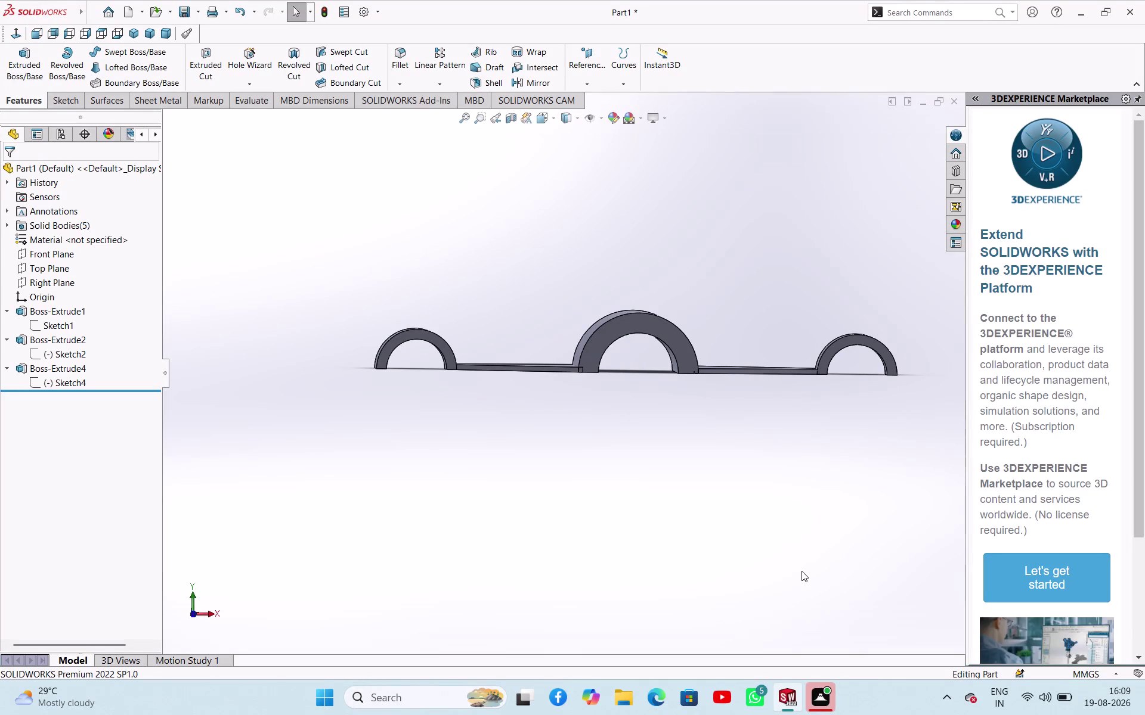
Zoom and orbit around the rod to inspect the web edge and its joint with the centre boss.
click(827, 703)
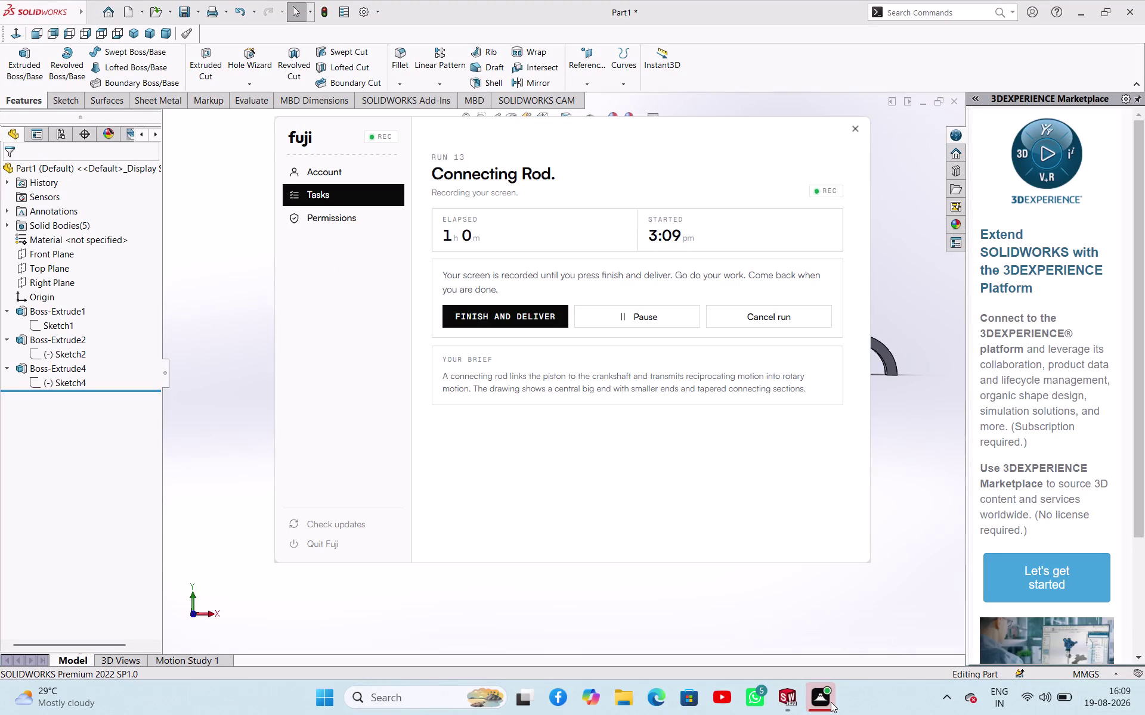
click(894, 513)
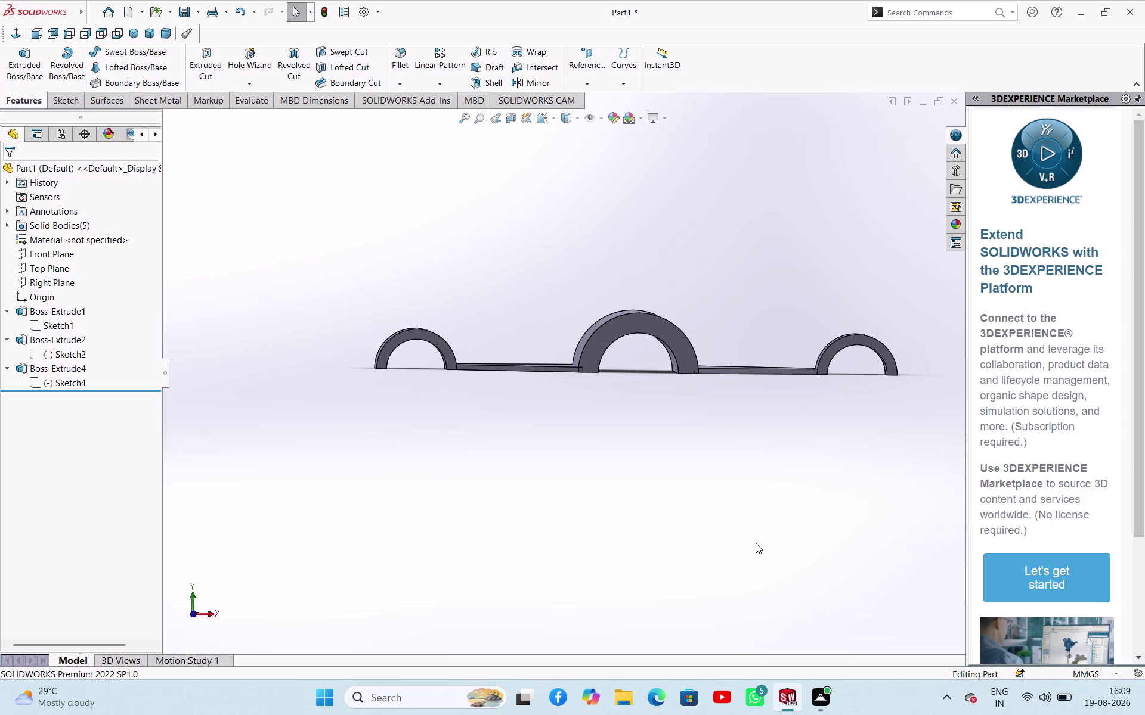
middle_drag(663, 498, 710, 564)
scroll(down, 3)
scroll(down, 3)
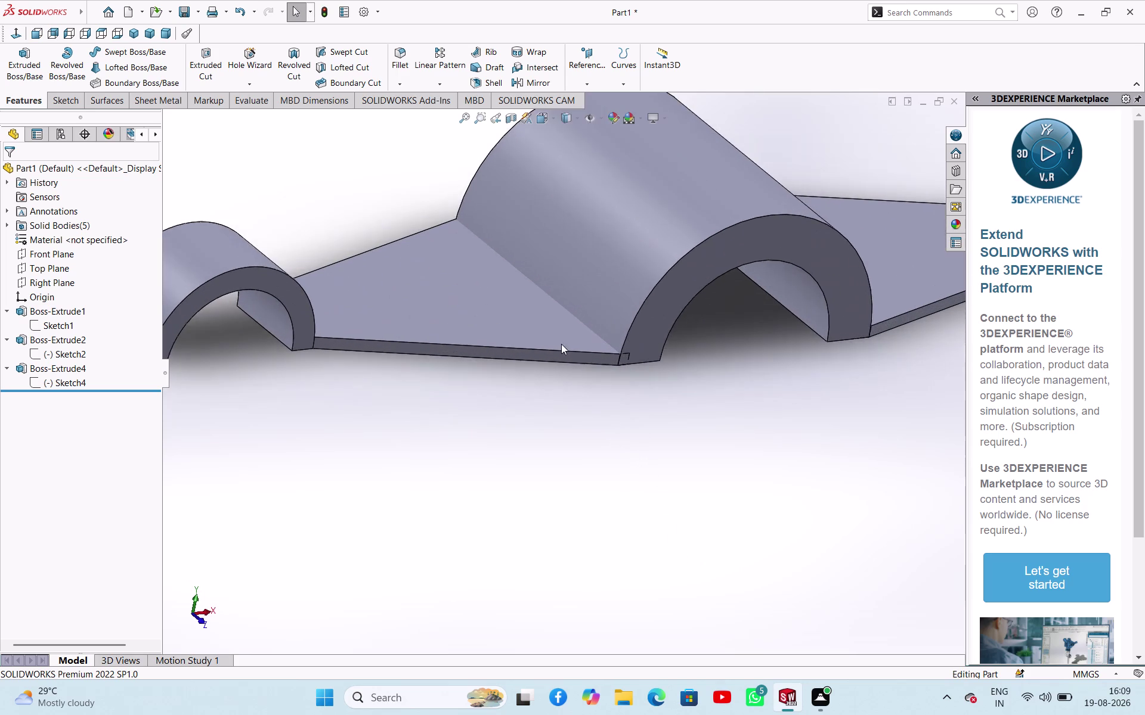
scroll(down, 3)
middle_drag(576, 357, 513, 379)
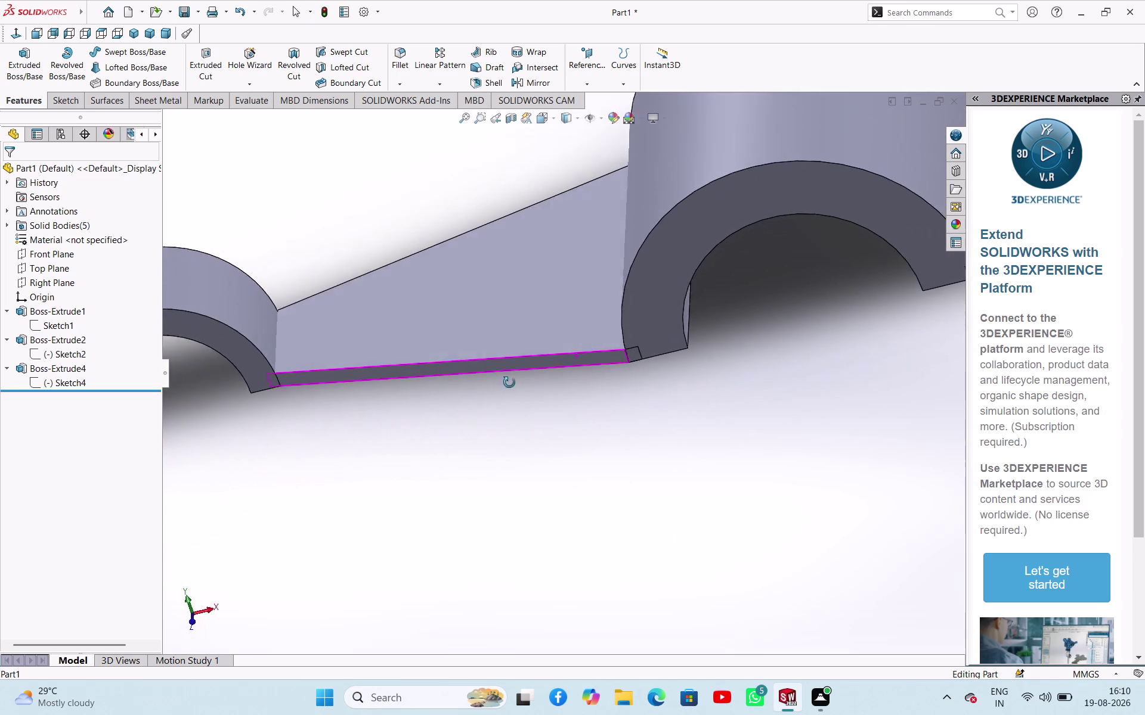
middle_drag(513, 379, 526, 406)
drag(536, 400, 540, 406)
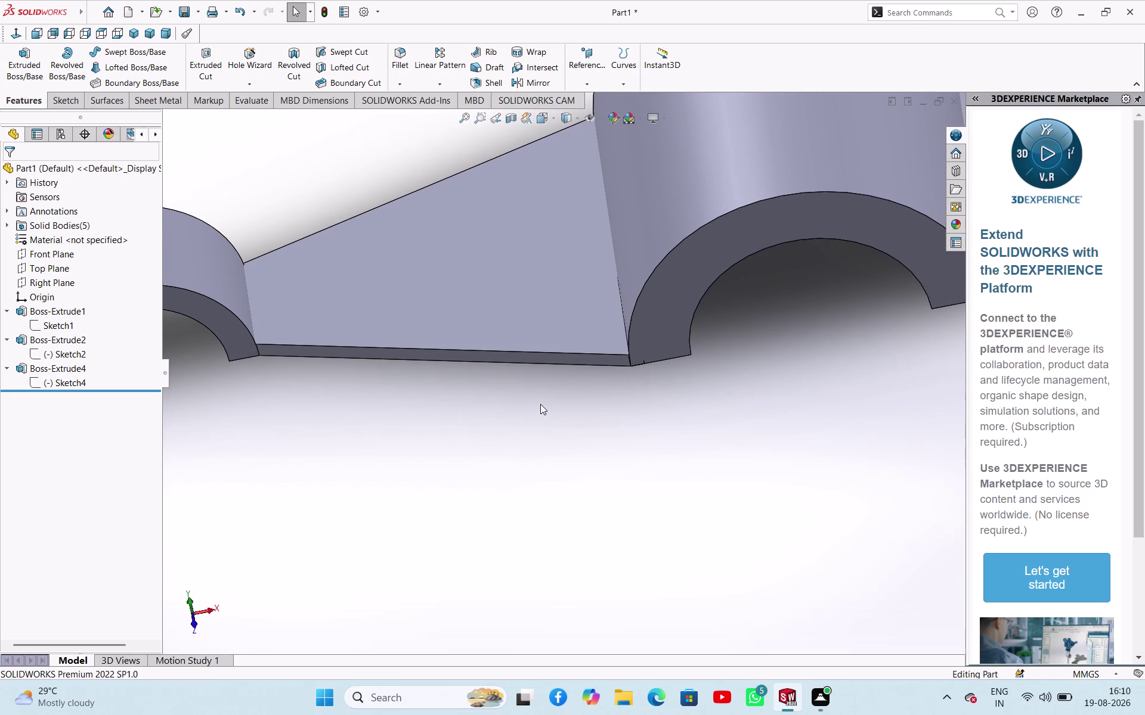
scroll(down, 3)
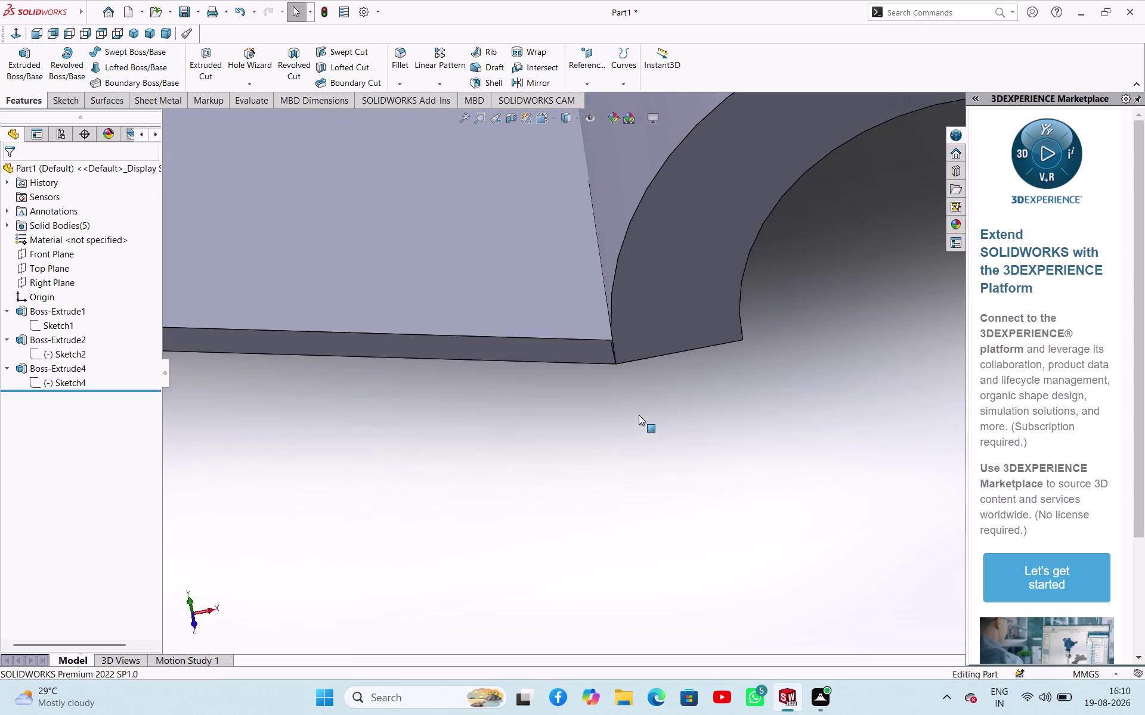
scroll(down, 3)
middle_drag(635, 428, 678, 463)
scroll(down, 3)
scroll(down, 3)
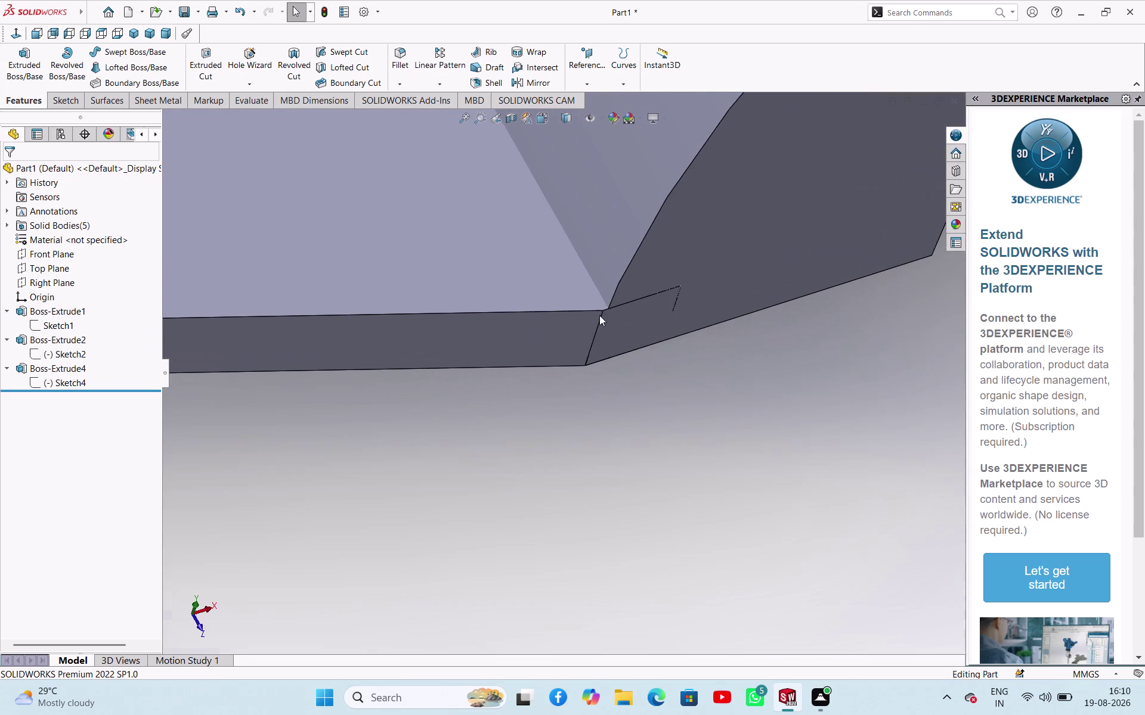
scroll(down, 3)
scroll(up, 3)
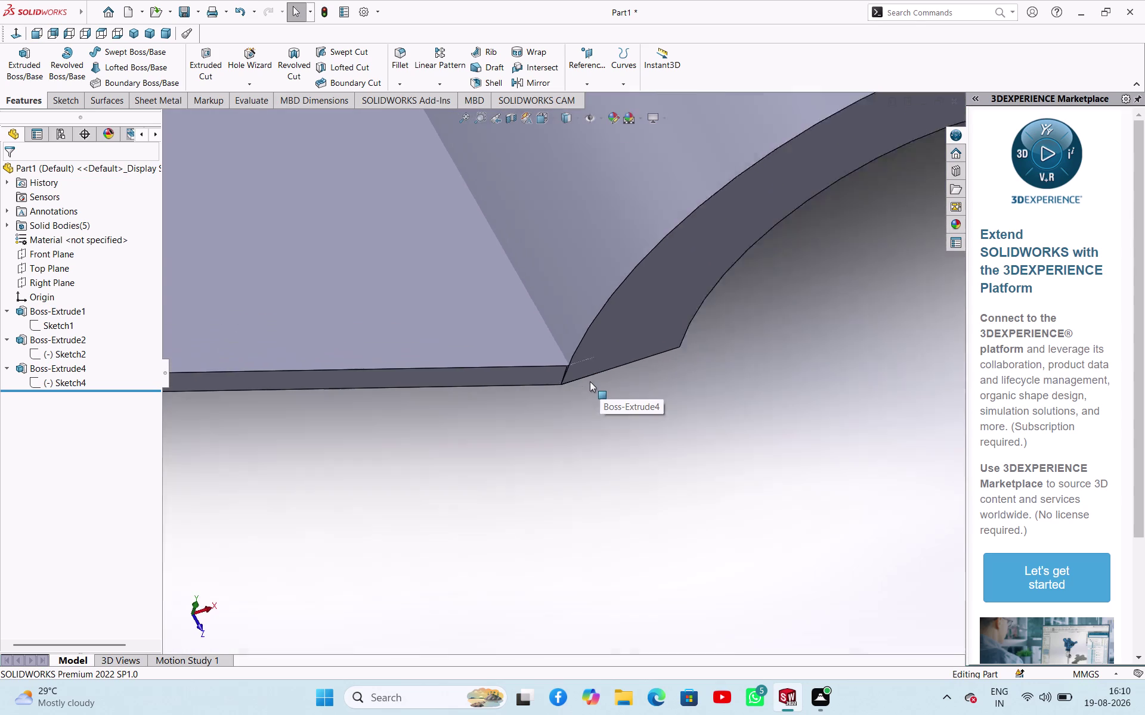
scroll(up, 3)
middle_drag(597, 408, 537, 377)
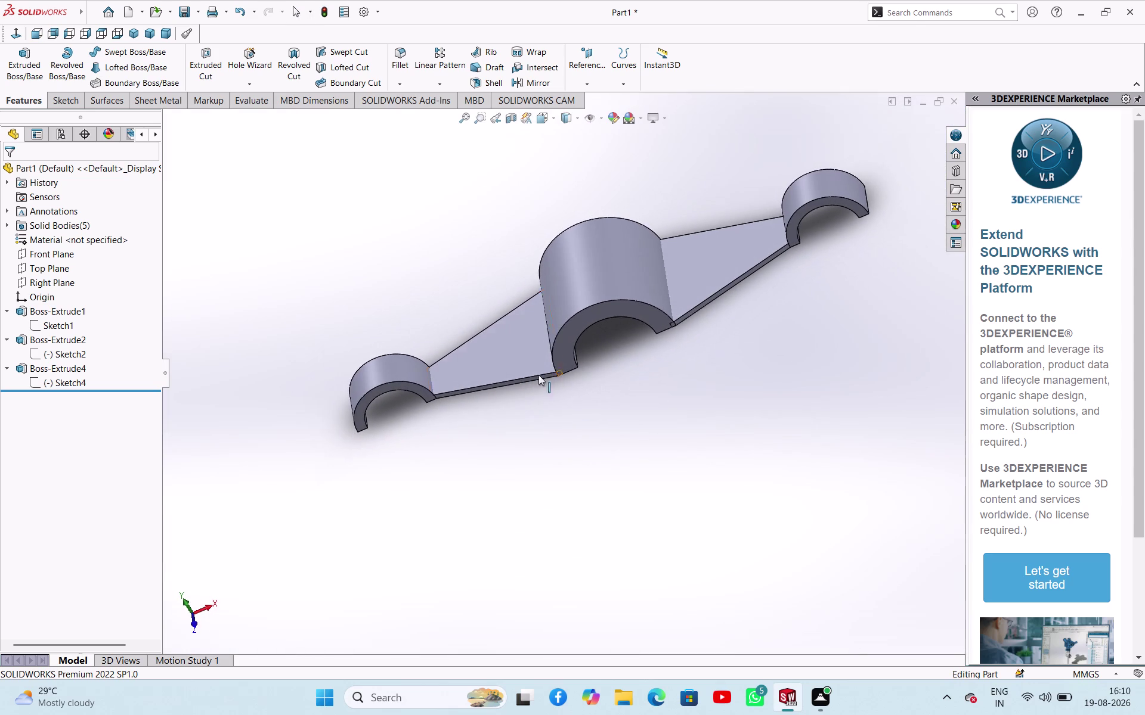
click(56, 252)
middle_drag(171, 352, 279, 397)
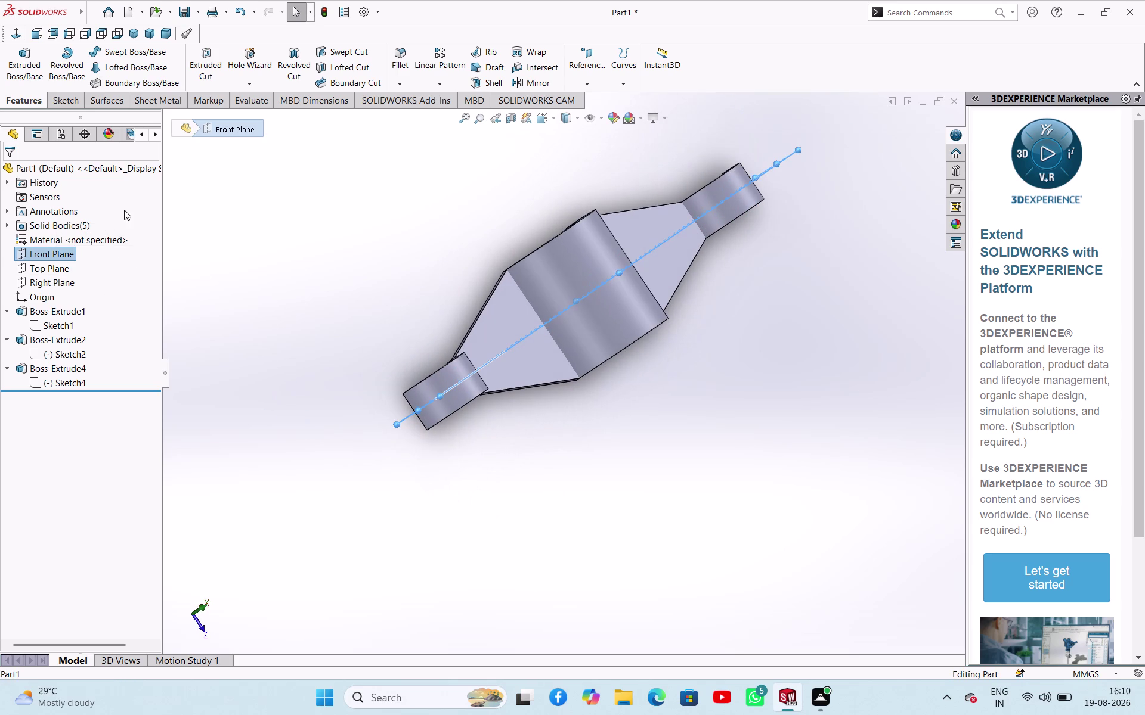
Start a new sketch on the Front Plane.
click(209, 265)
click(58, 260)
click(67, 245)
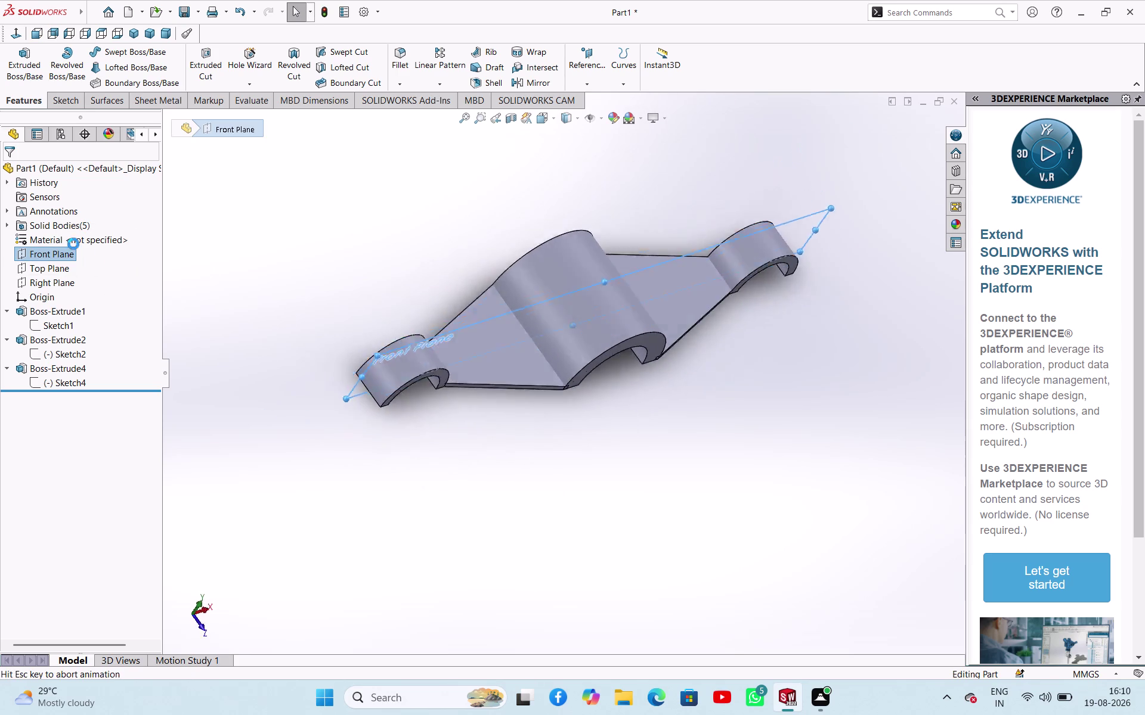
click(412, 475)
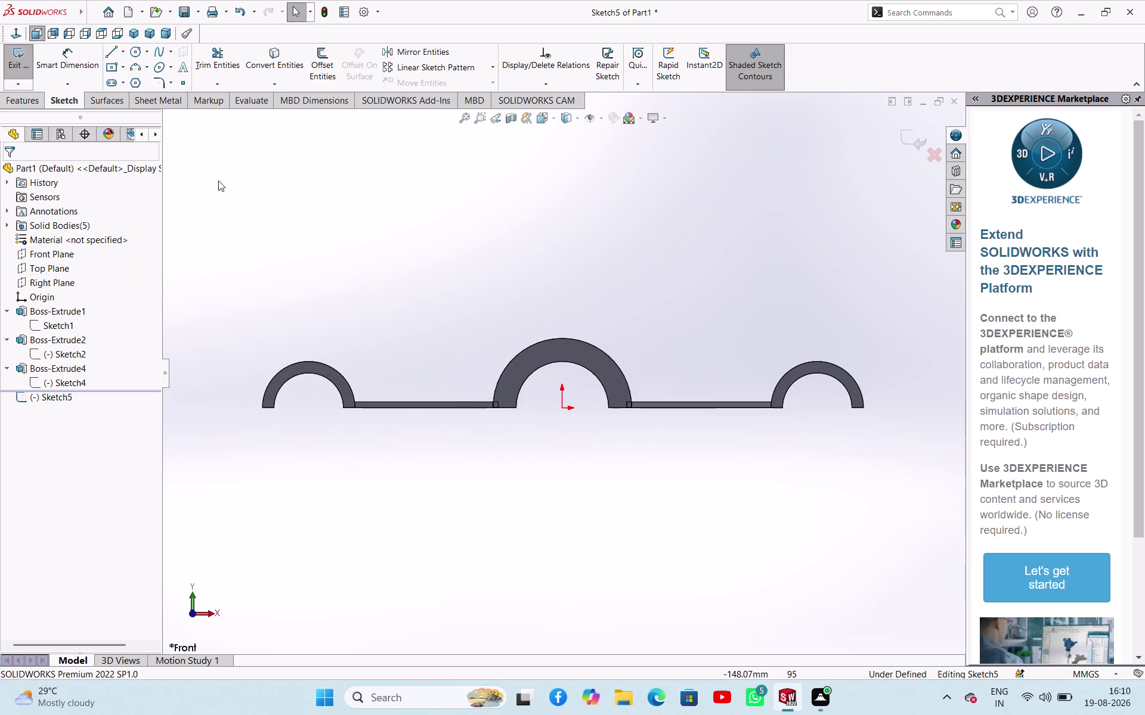
Draw a sloped line from the left boss arc top to the centre boss arc top.
click(109, 56)
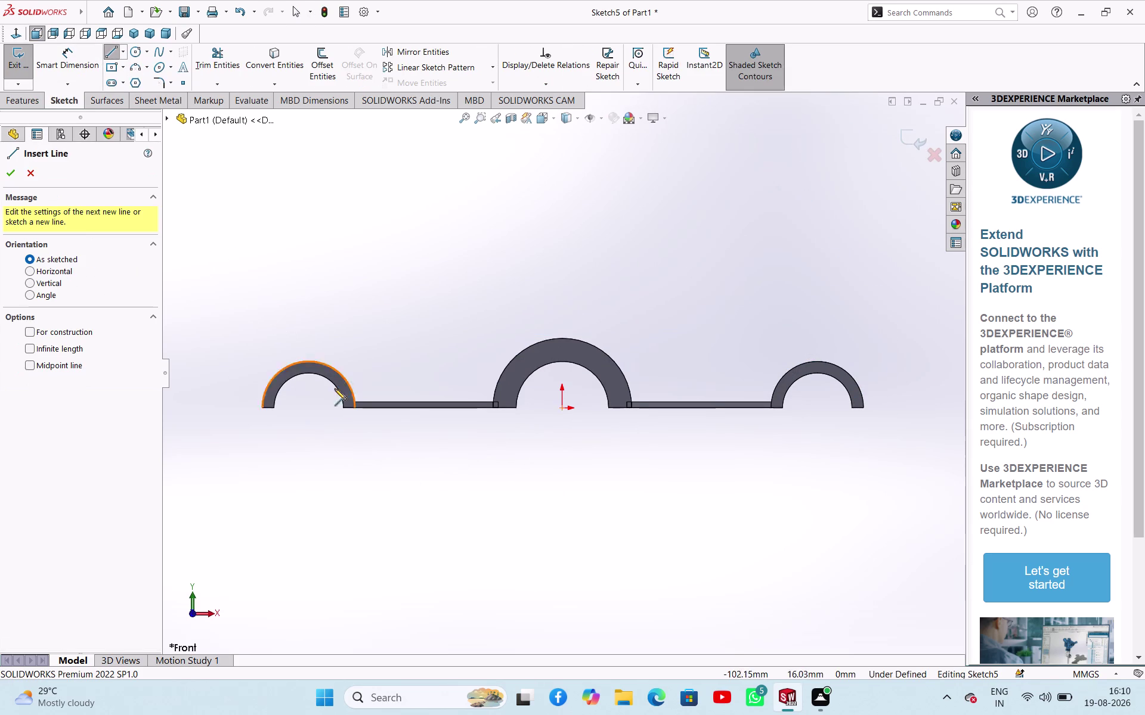
click(310, 363)
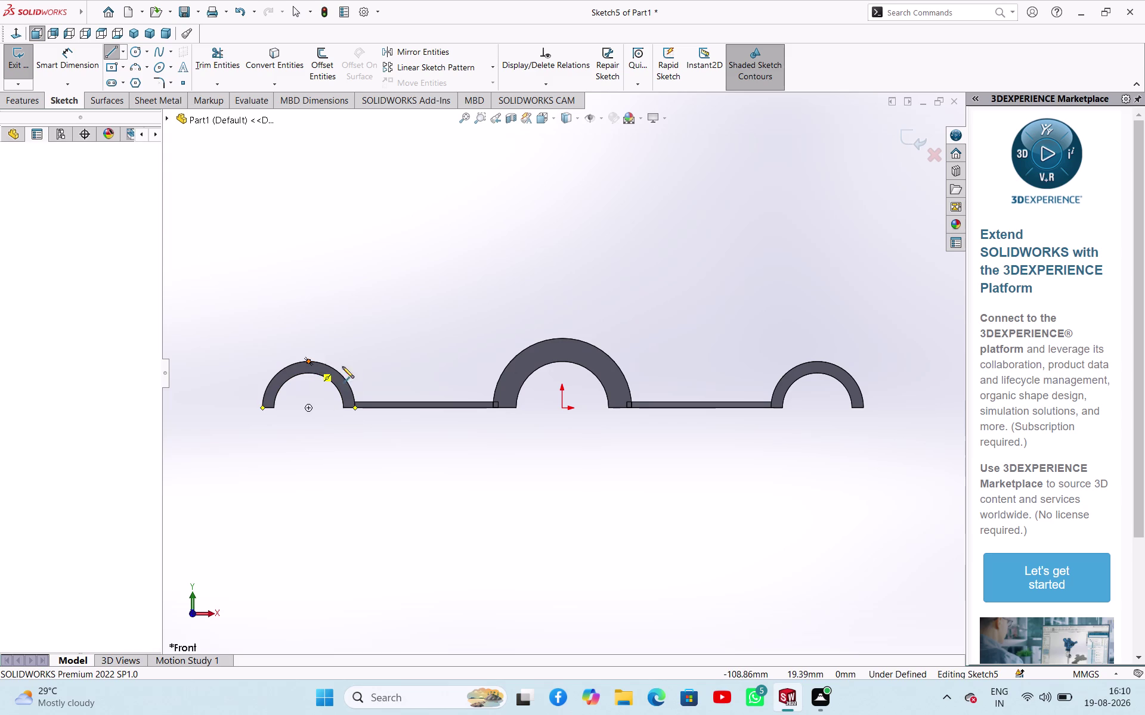
click(561, 337)
right_click(411, 310)
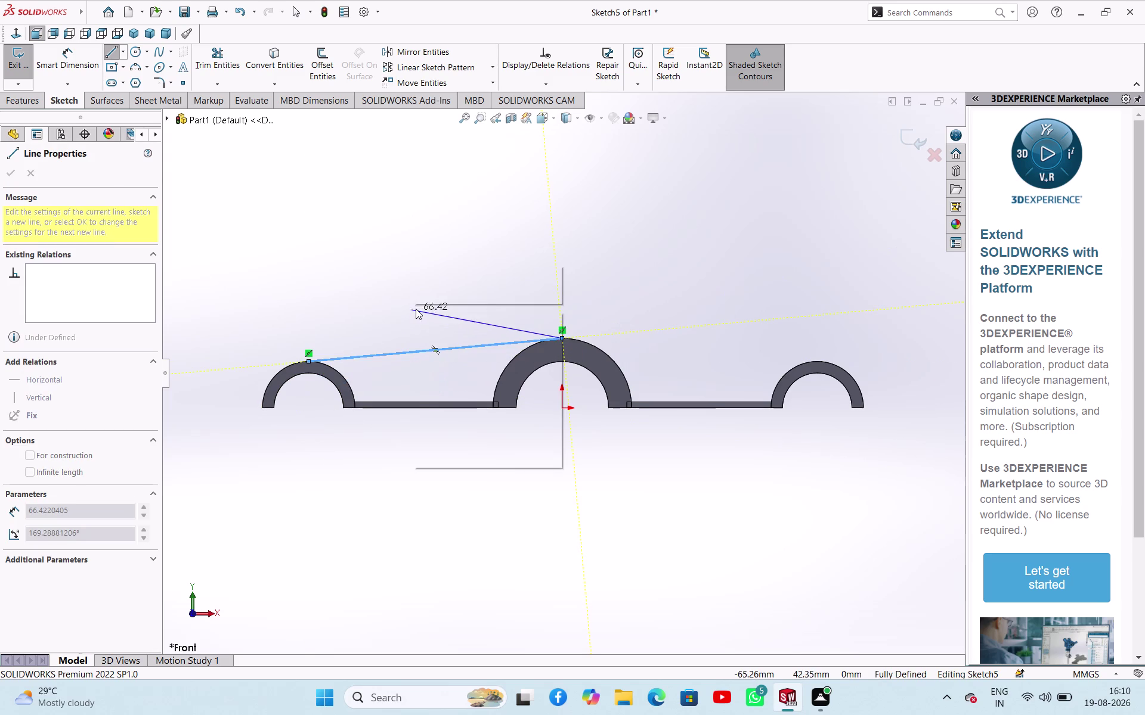
click(429, 319)
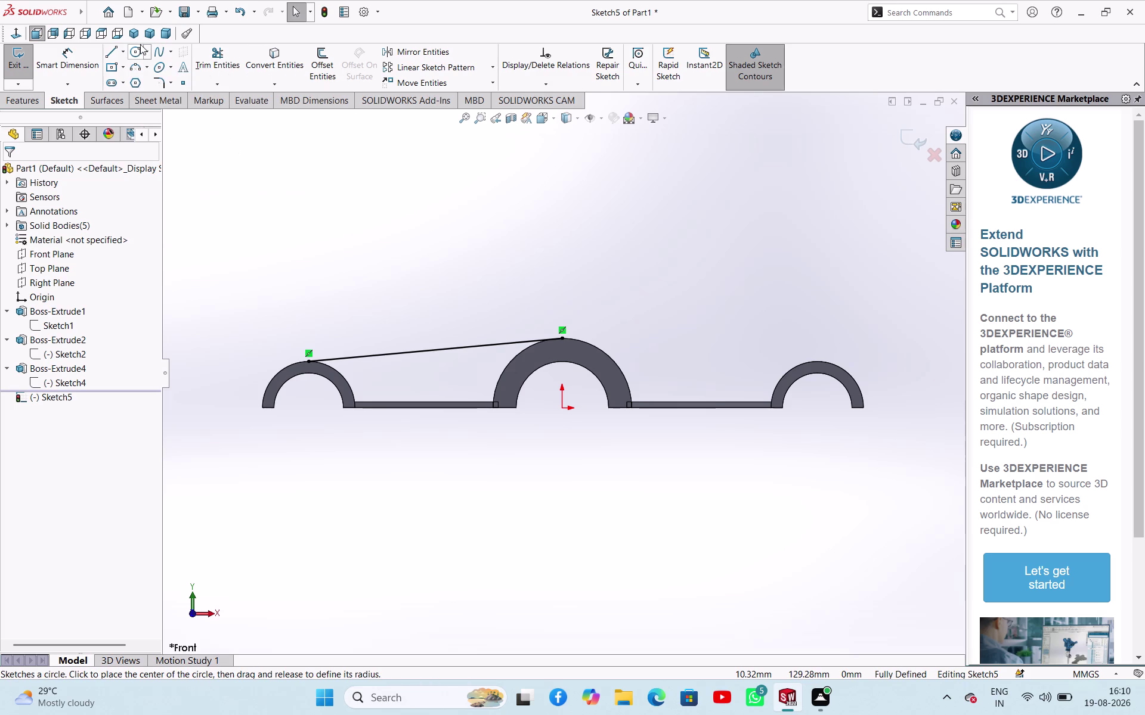
click(265, 65)
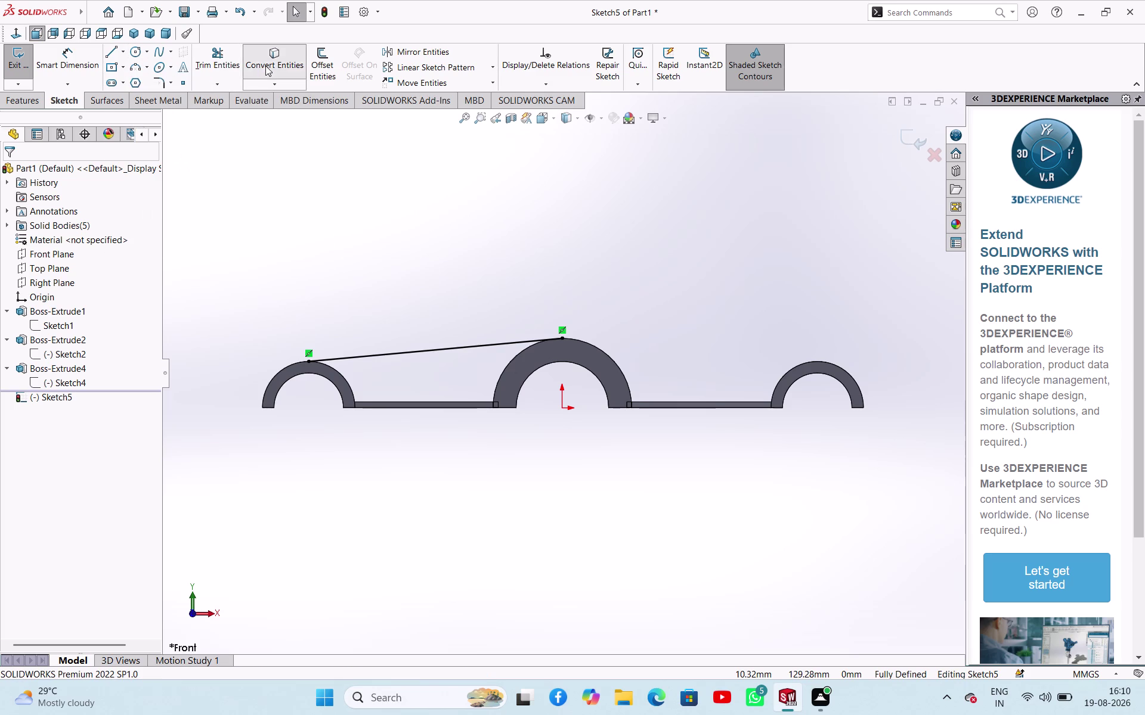
Convert the left boss arc, centre boss outer arc and web top edge into sketch entities.
click(346, 381)
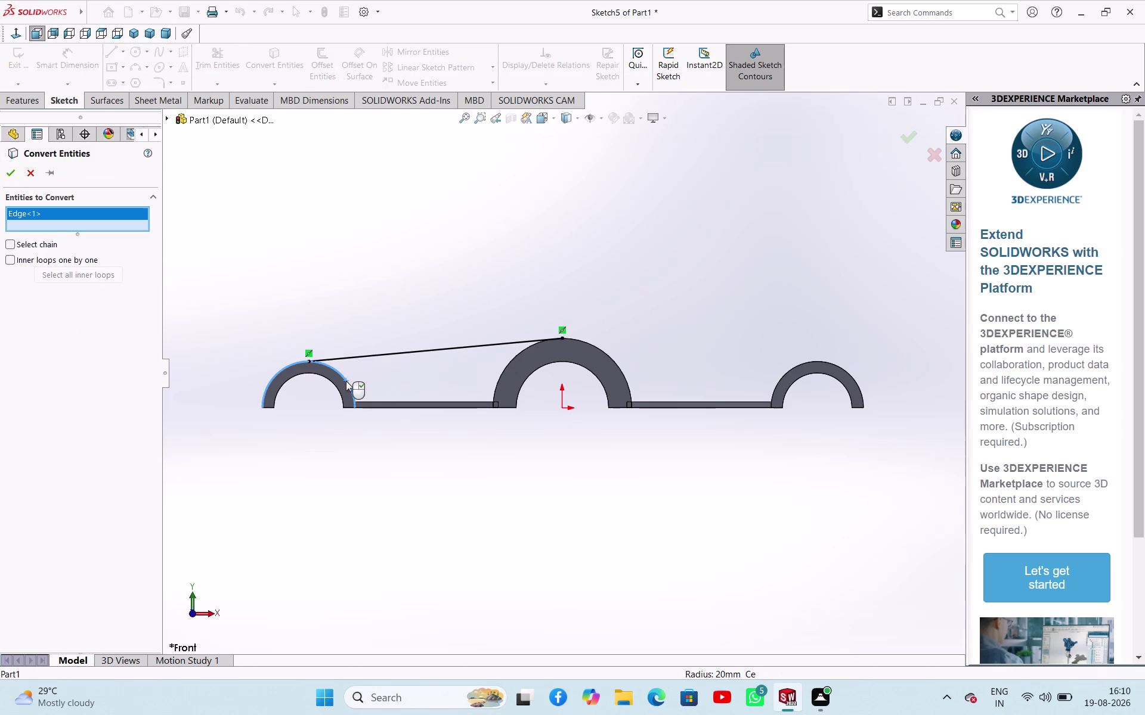
click(512, 359)
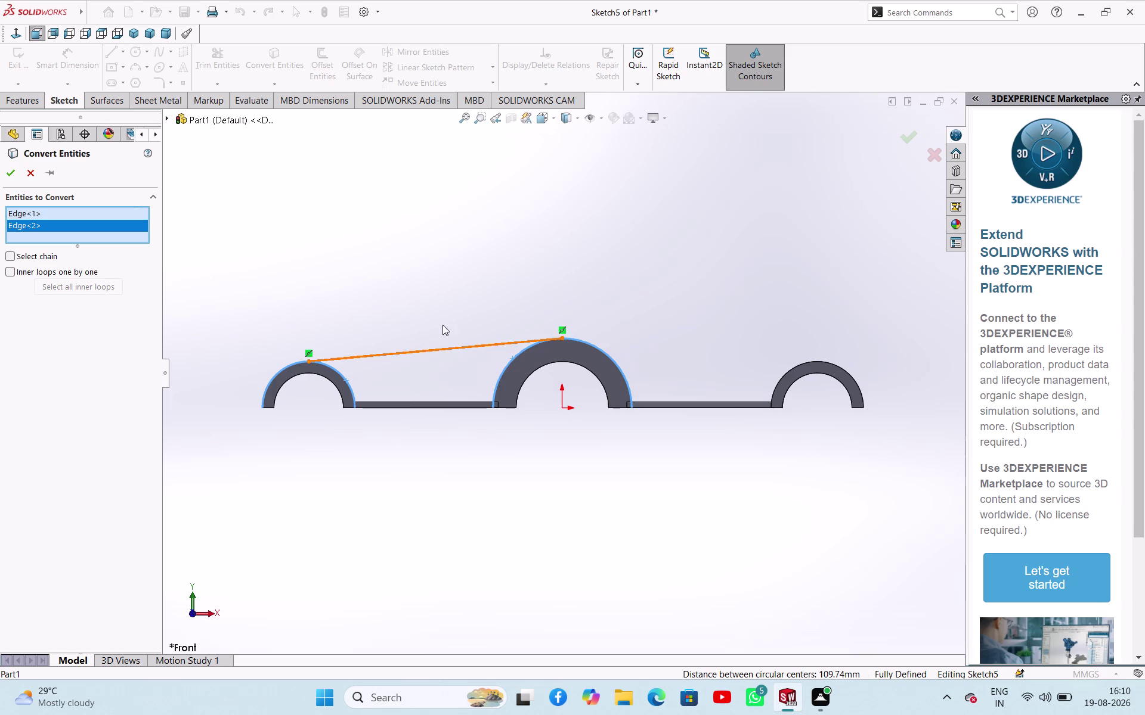
scroll(down, 3)
click(400, 398)
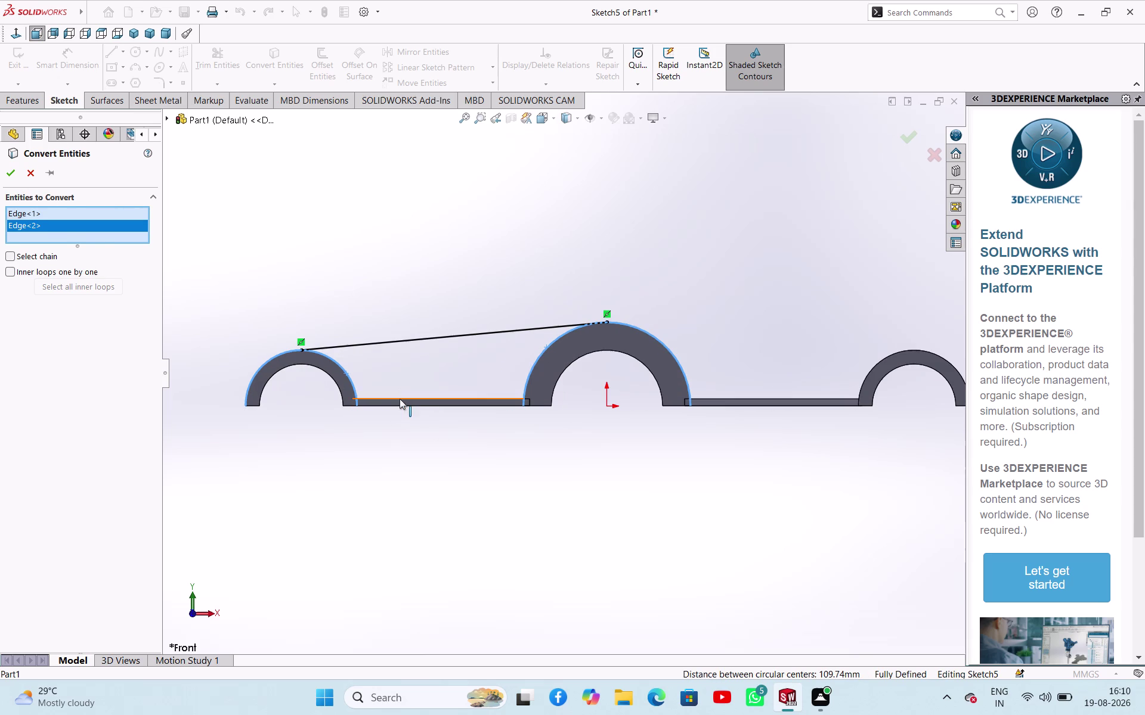
click(10, 173)
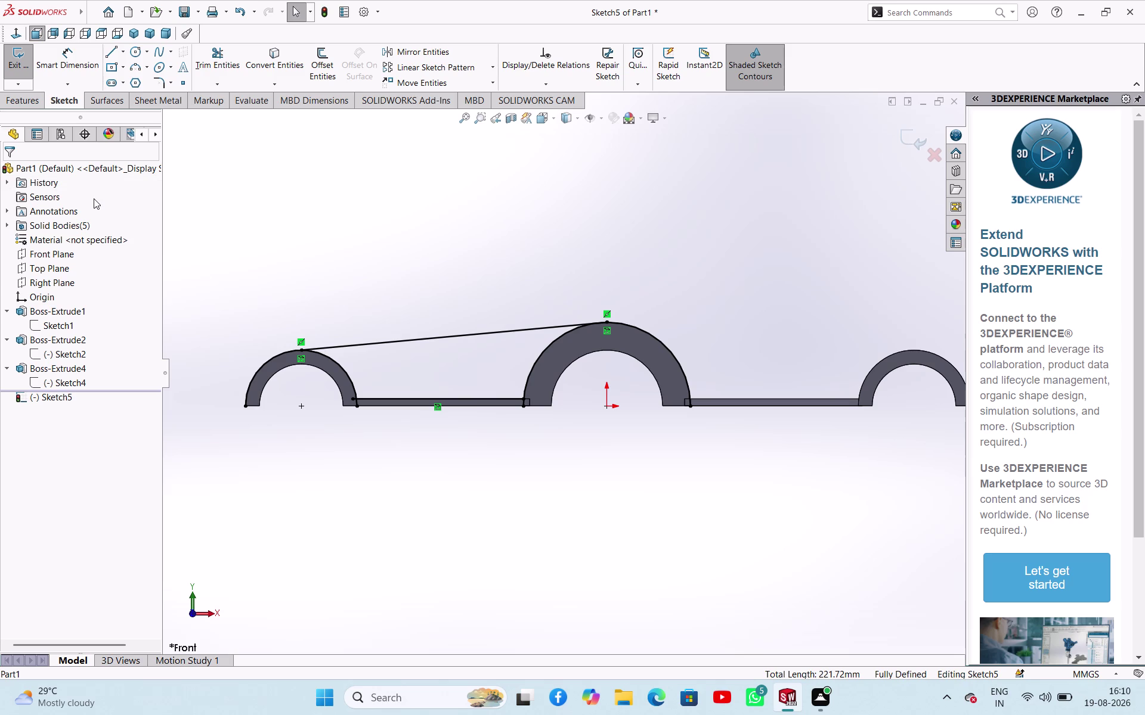
Power-trim the excess where the left arc meets the web and the overlap at the centre boss.
click(227, 69)
scroll(down, 3)
drag(275, 349, 304, 365)
scroll(down, 3)
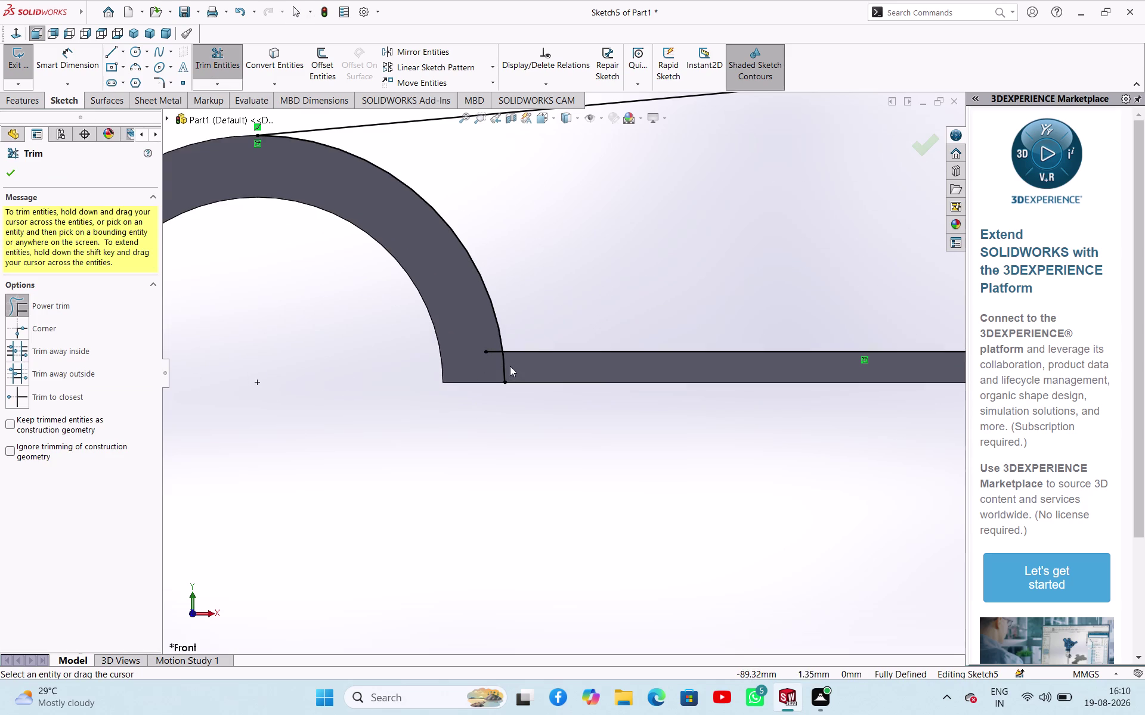
drag(514, 367, 489, 348)
scroll(up, 3)
scroll(down, 3)
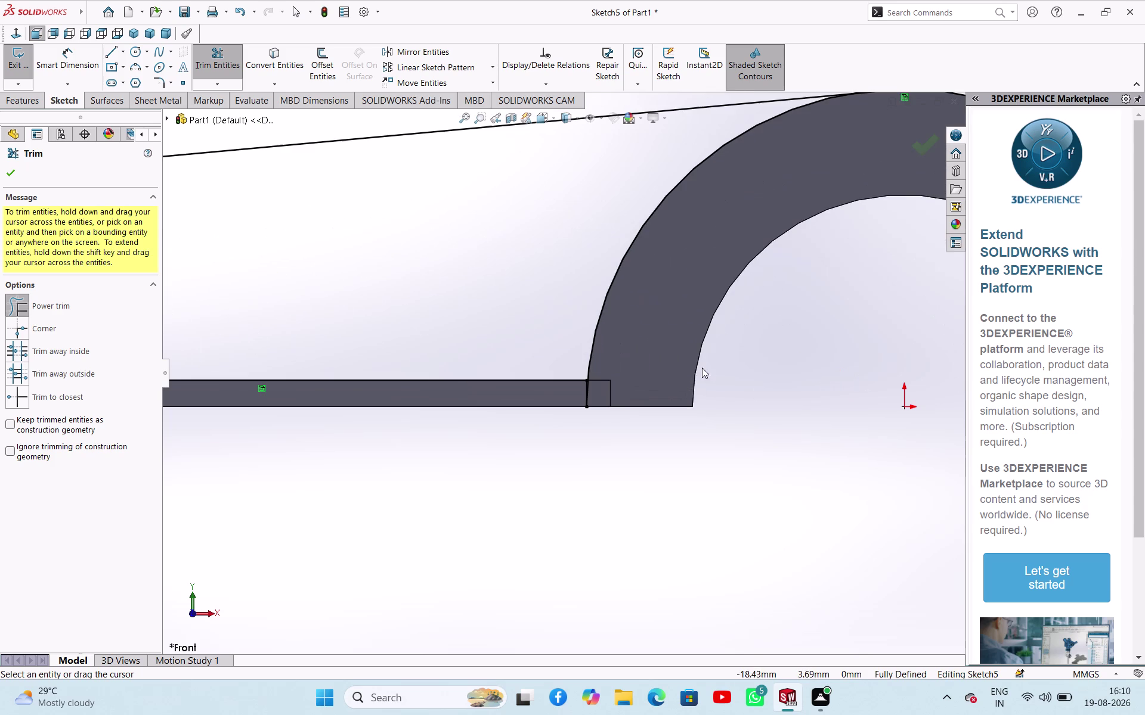
drag(637, 386, 562, 399)
scroll(up, 3)
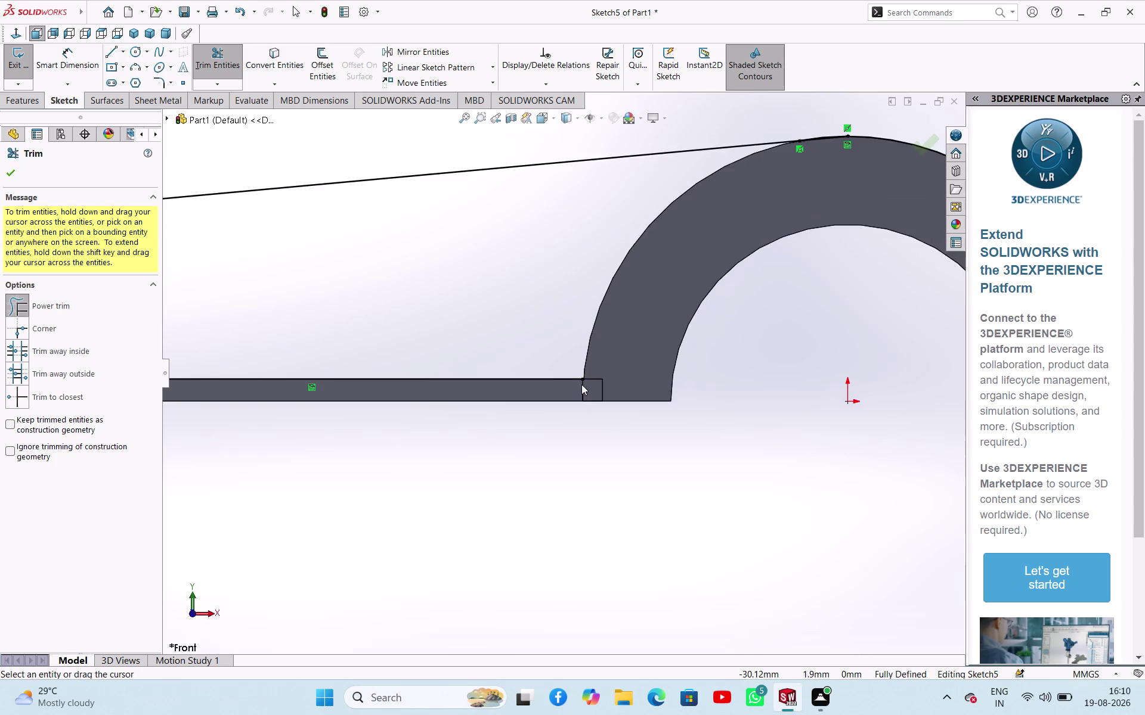
scroll(up, 3)
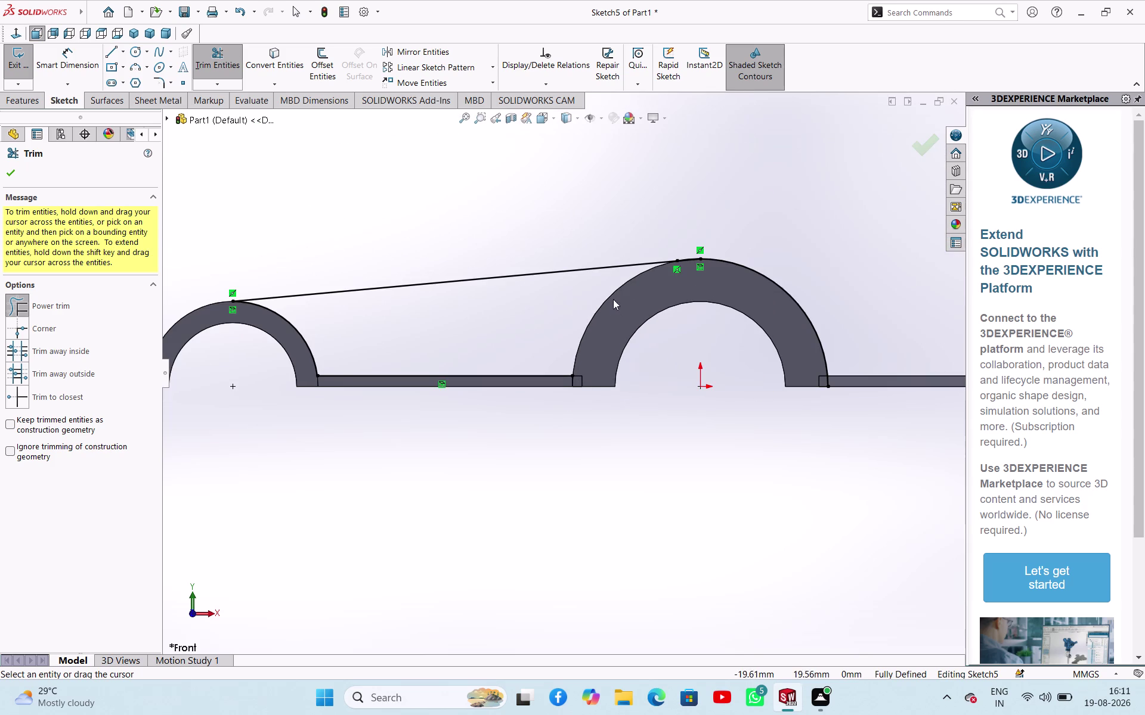
click(16, 171)
click(14, 168)
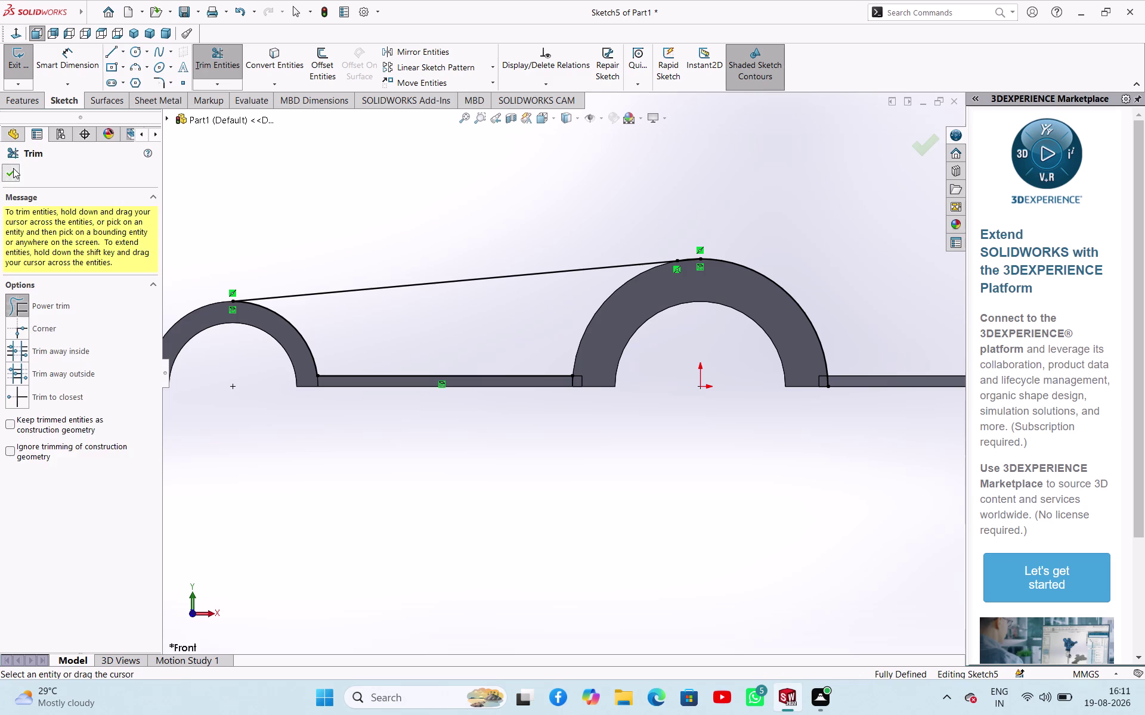
click(267, 63)
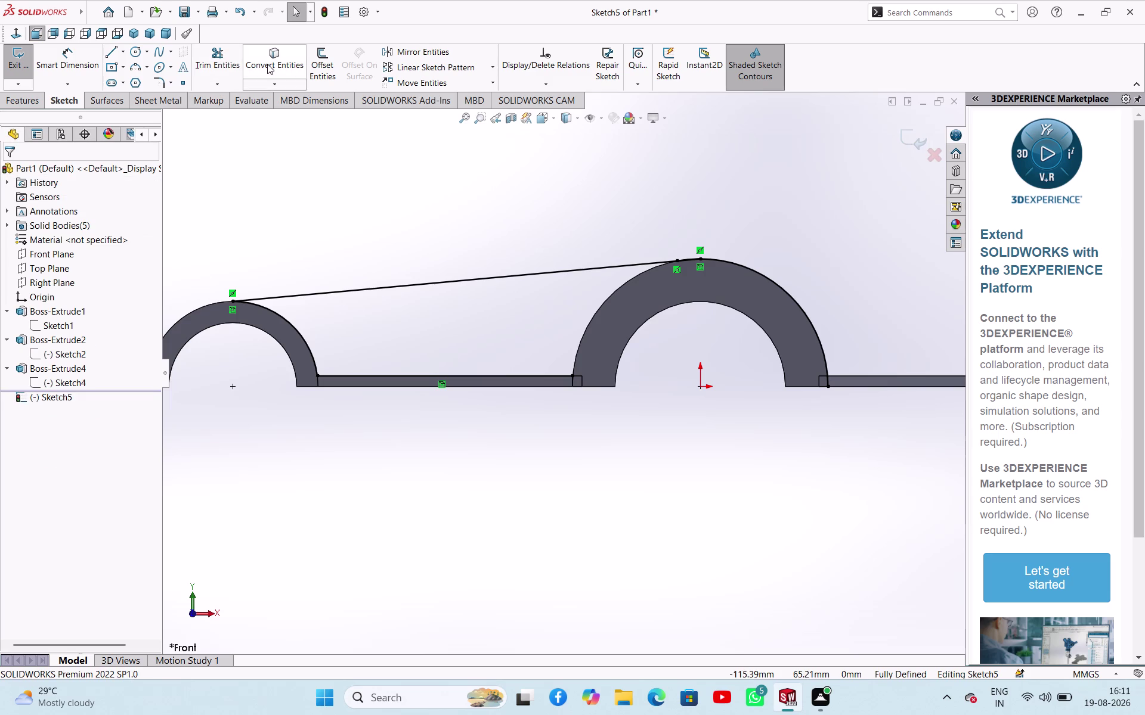
Convert another boss edge into the sketch and attempt a power trim.
click(617, 293)
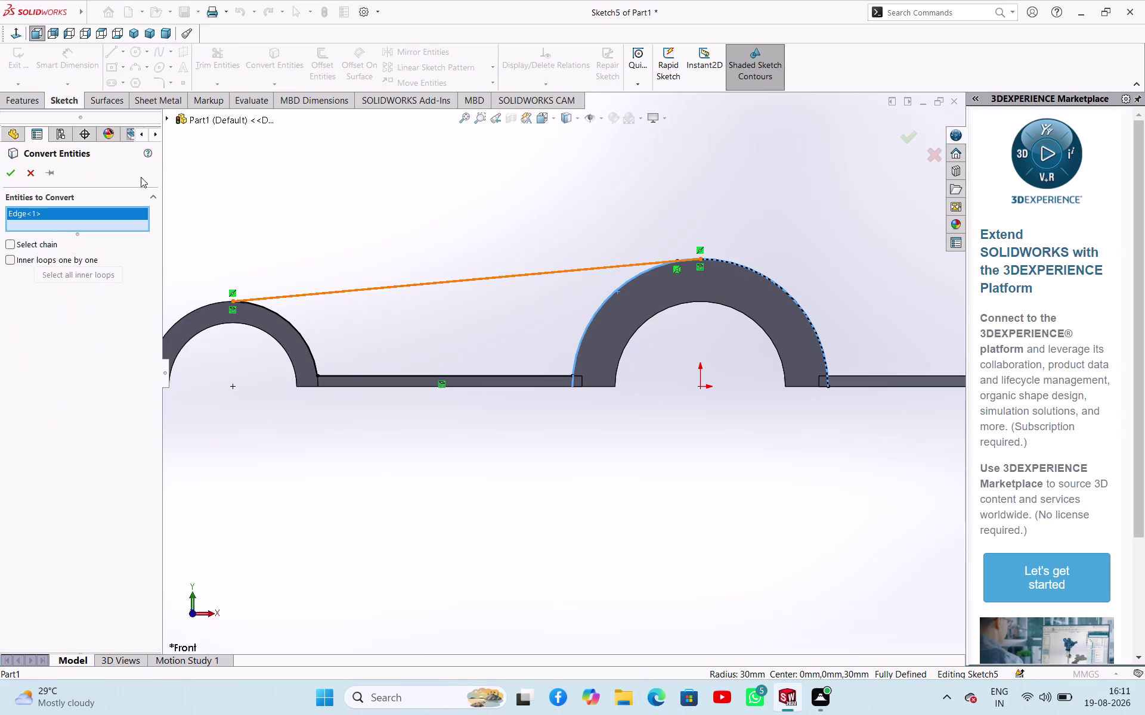
click(17, 174)
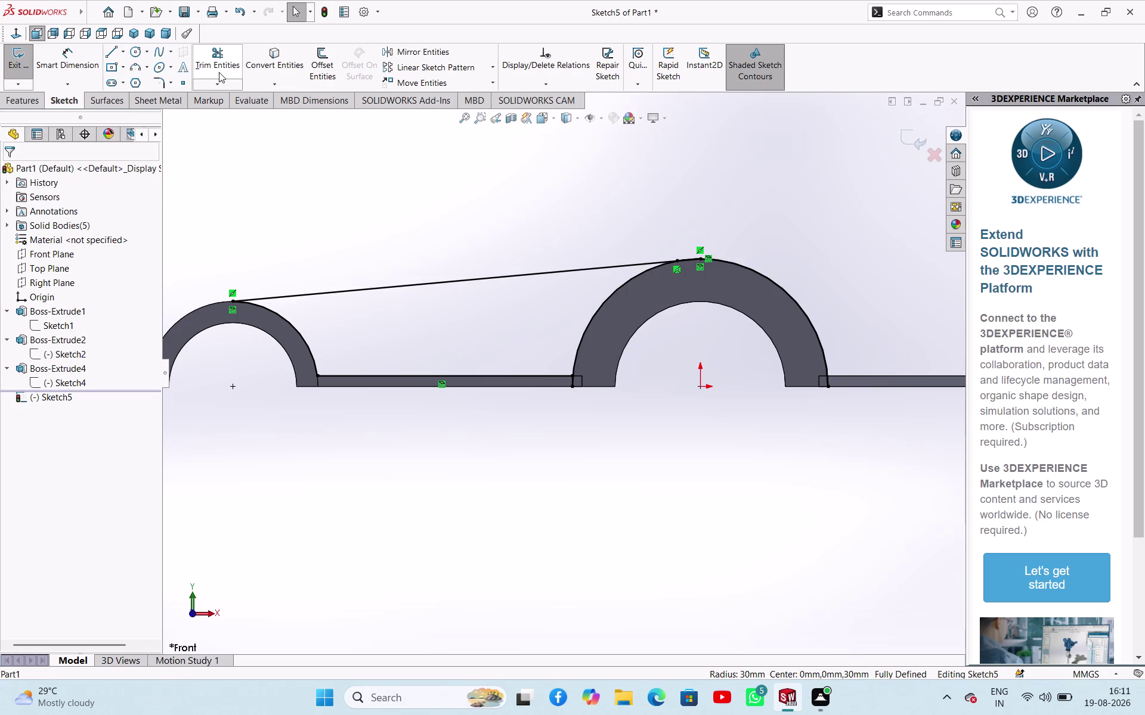
click(218, 72)
drag(780, 263, 764, 303)
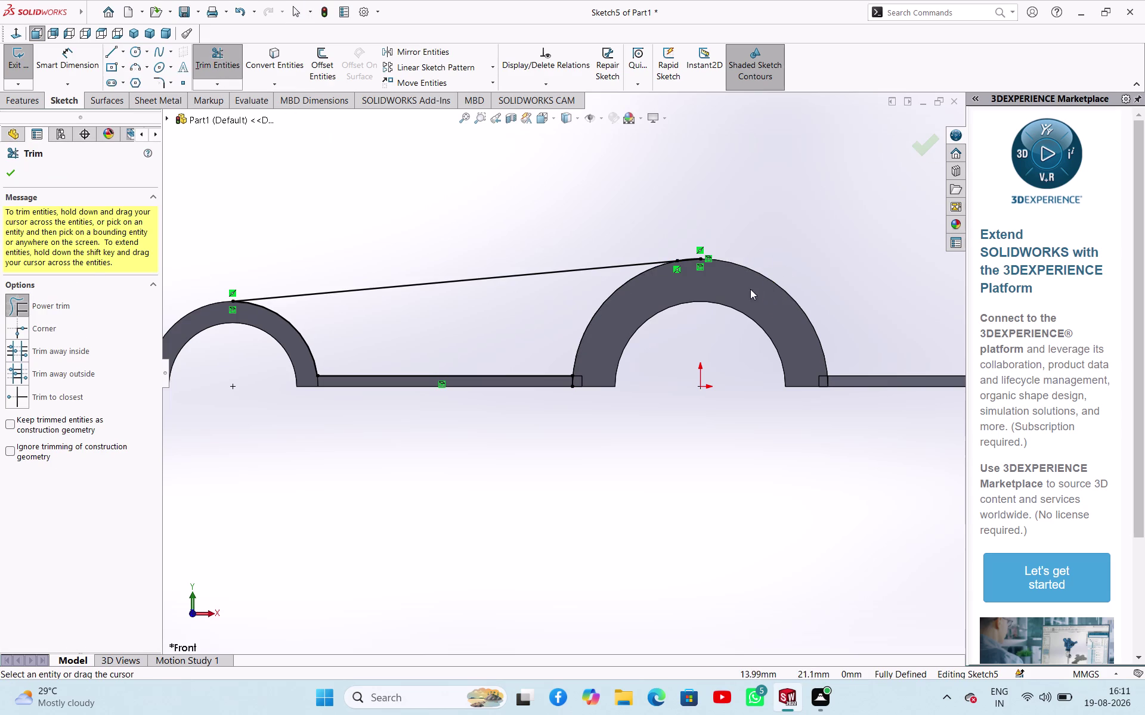
scroll(down, 3)
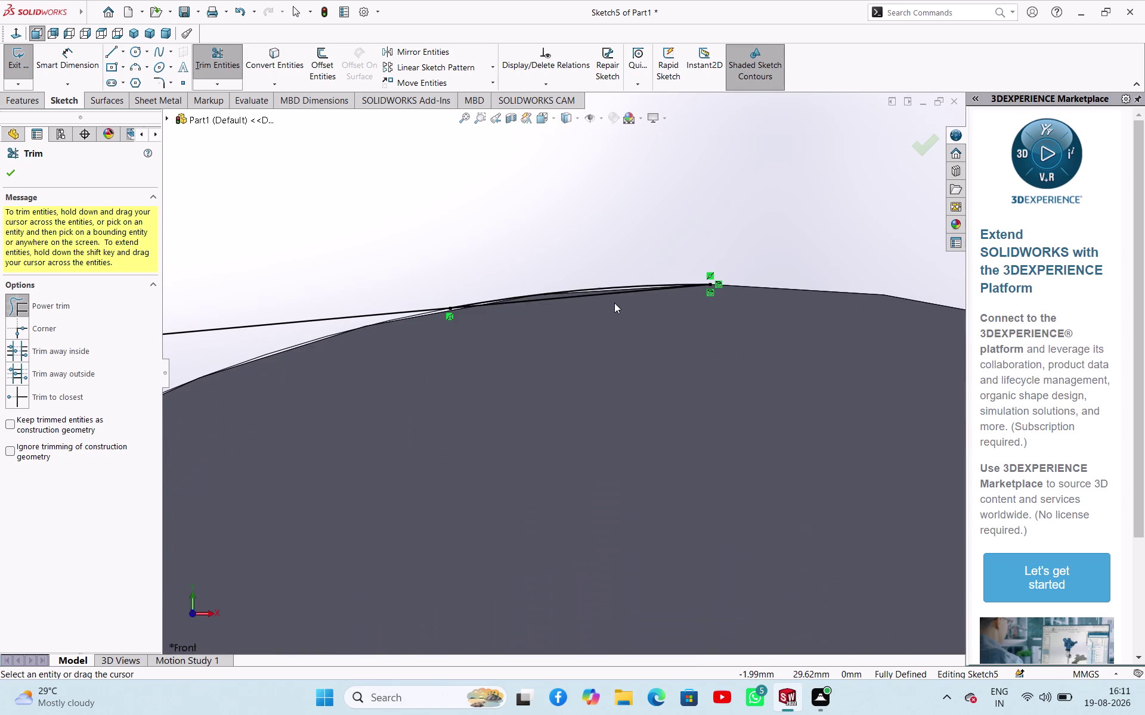
right_click(572, 200)
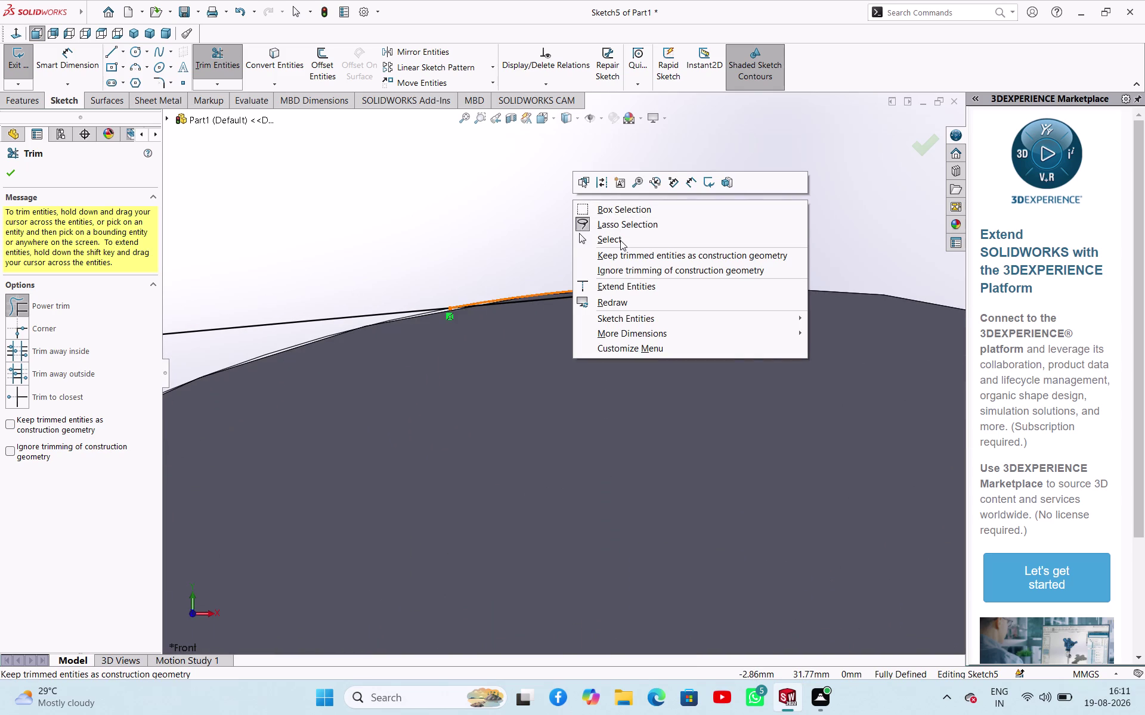
click(620, 240)
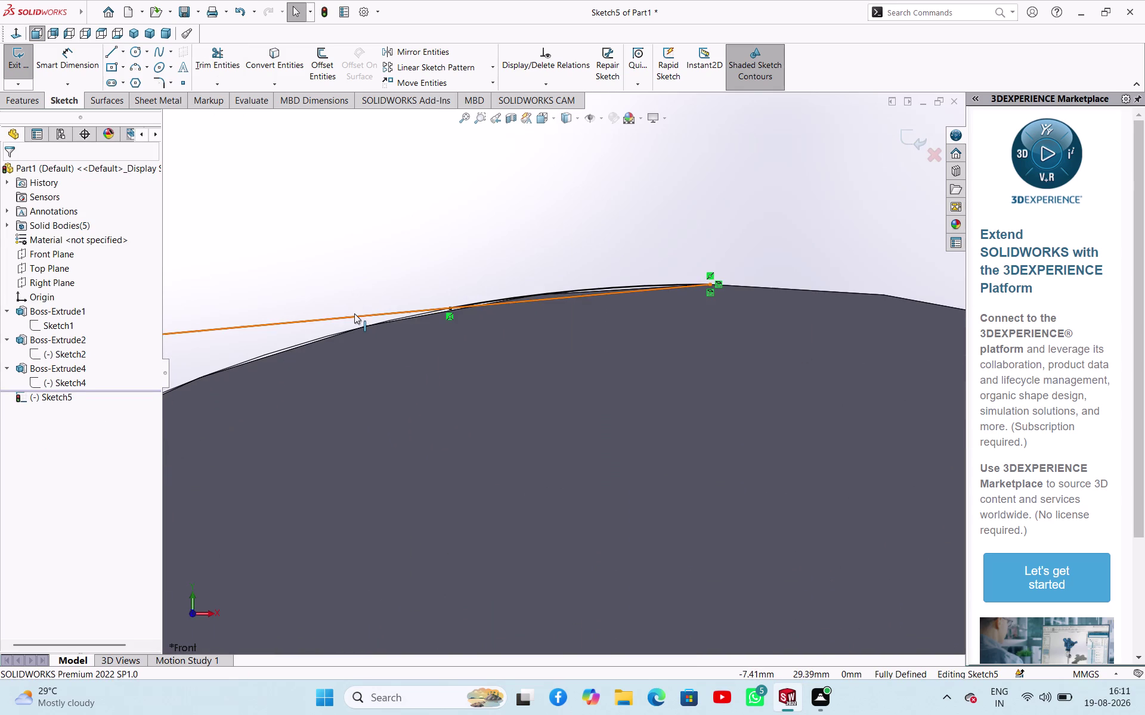
Add a tangent relation between the sloped line and the boss arc.
click(354, 315)
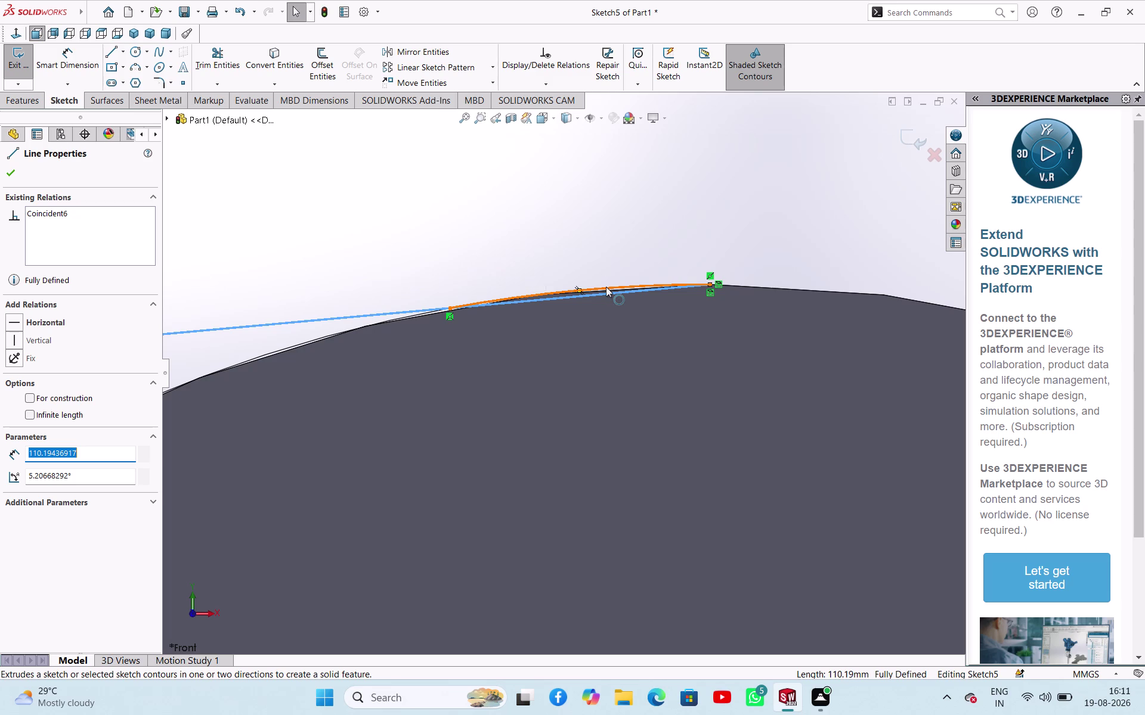
click(606, 286)
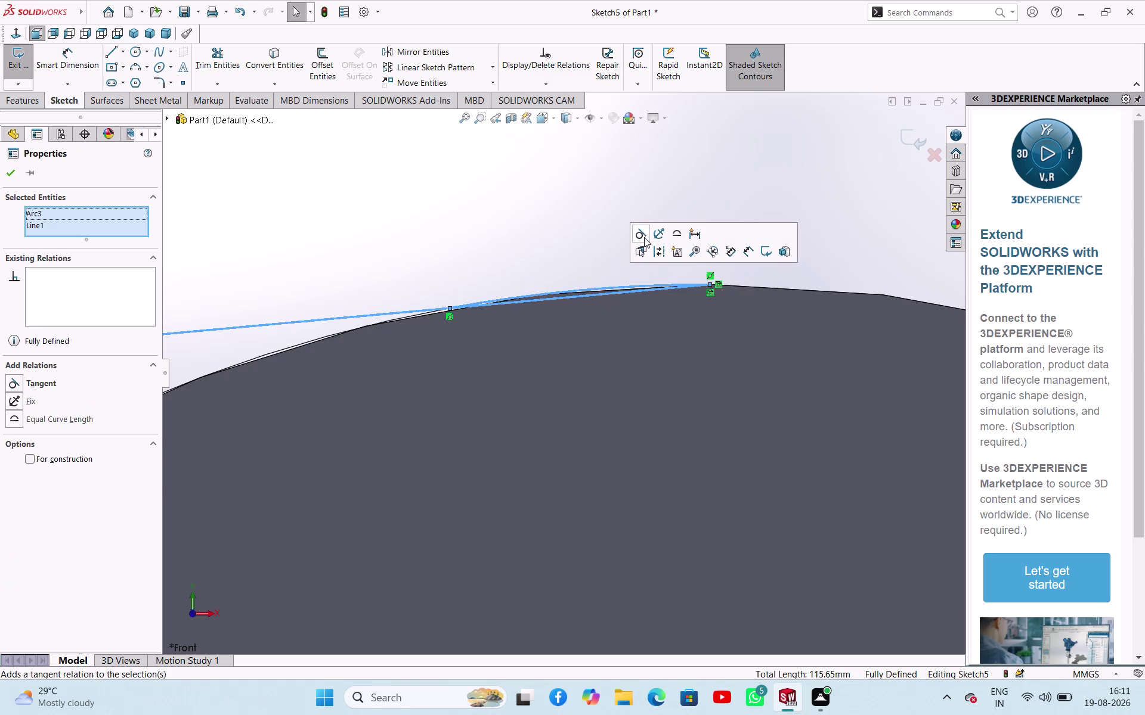
click(636, 236)
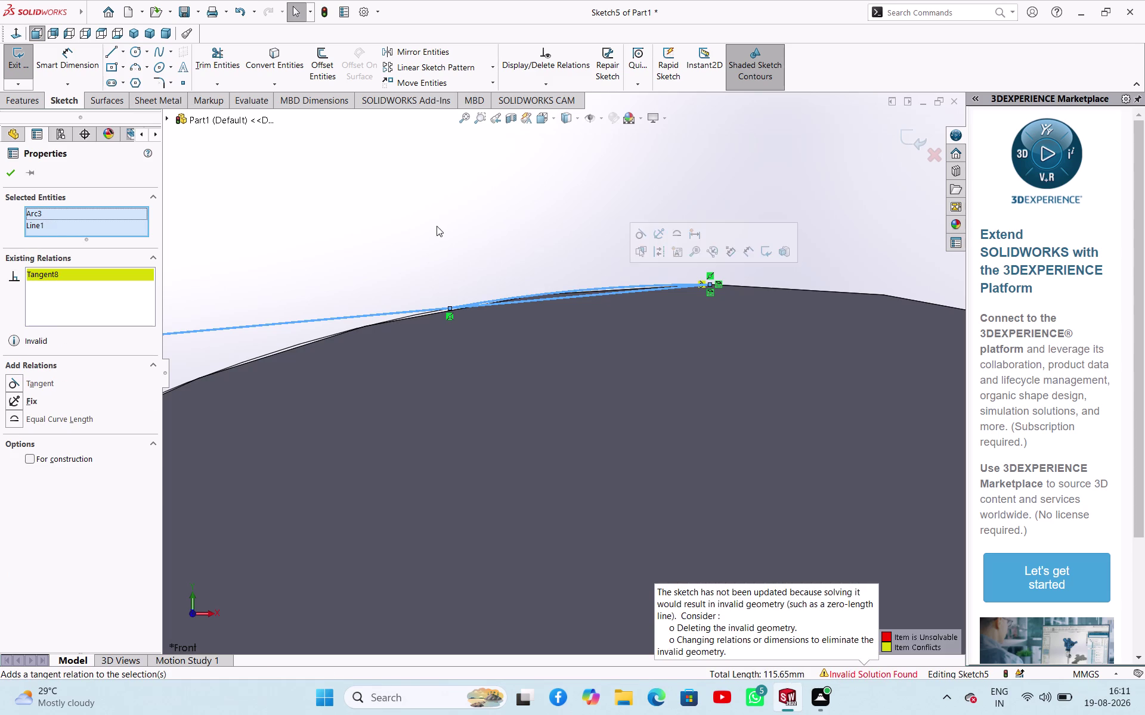
click(436, 226)
Undo the failed tangent-rib sketch back to the web-plate sketch.
scroll(up, 3)
scroll(up, 3)
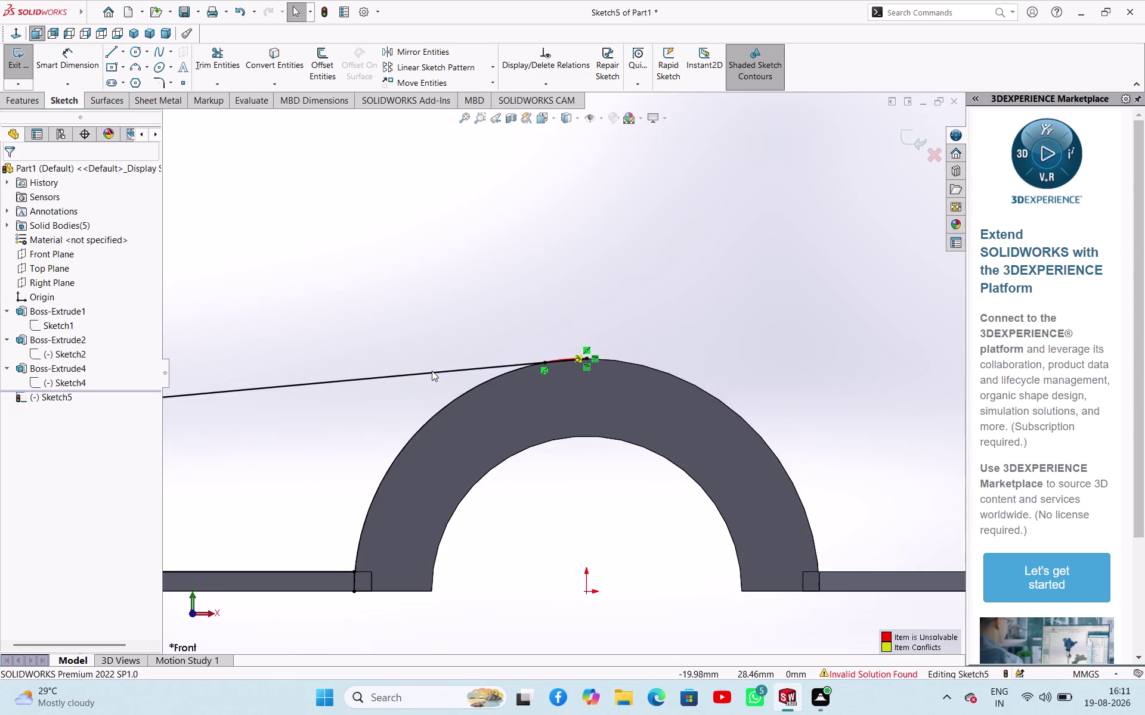
scroll(up, 3)
scroll(up, 3)
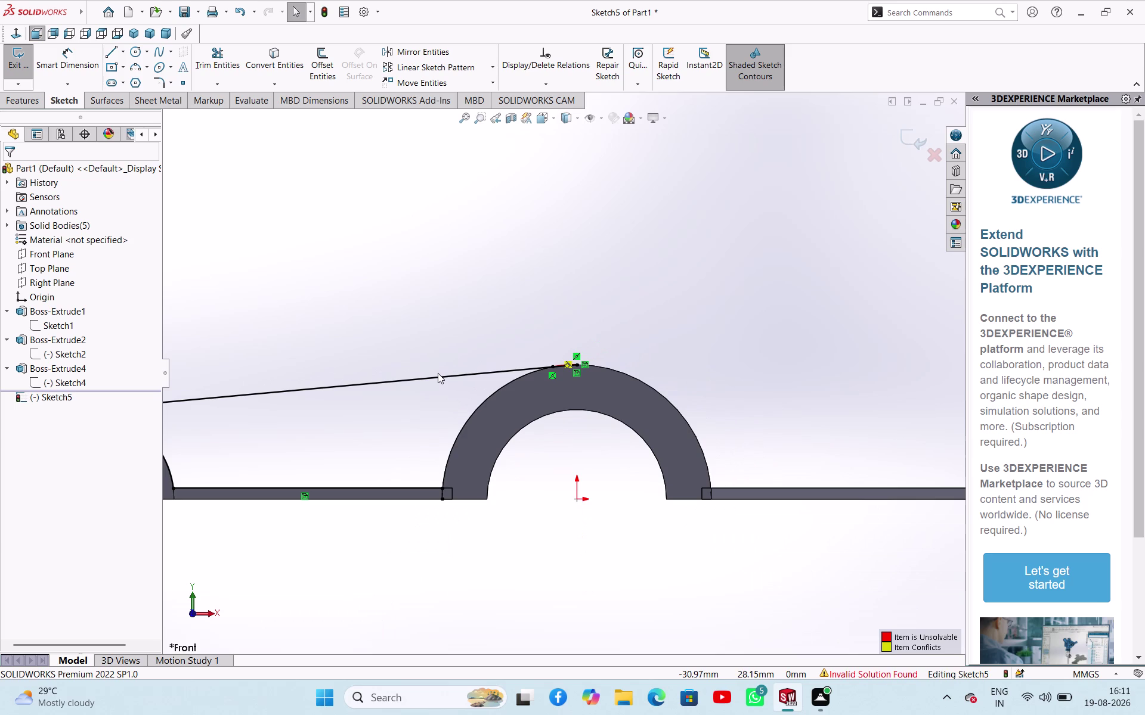
key(ctrl+z)
key(ctrl+z)
key(ctrl+z)
key(ctrl+z)
key(ctrl+z)
key(ctrl+z)
key(ctrl+z)
key(ctrl+z)
key(ctrl+z)
key(ctrl+z)
key(ctrl+z)
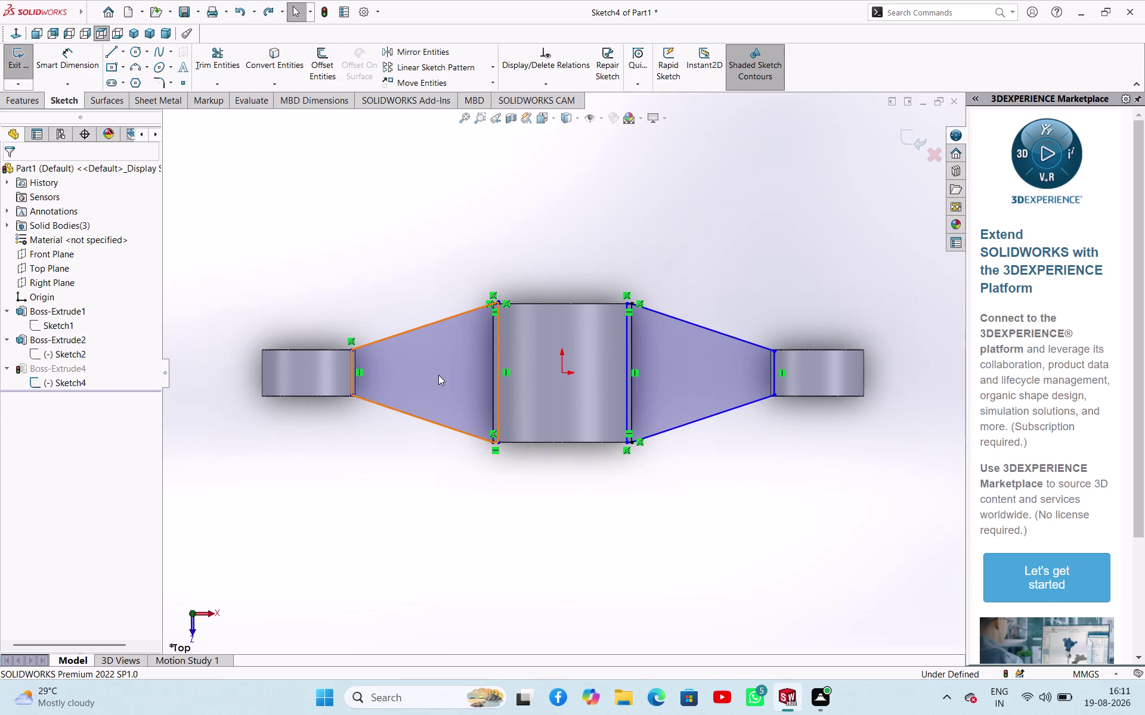
Try exiting the web-plate sketch and review the Check/Repair Sketch report.
middle_drag(511, 518, 510, 507)
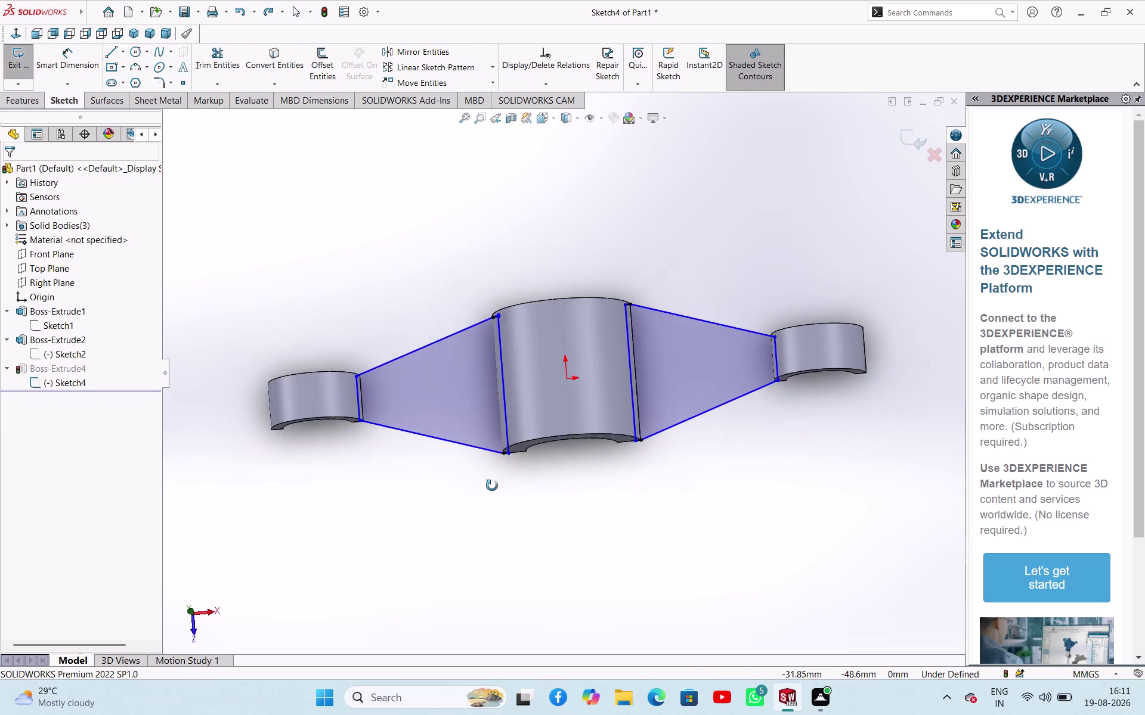
middle_drag(511, 507, 496, 487)
click(18, 64)
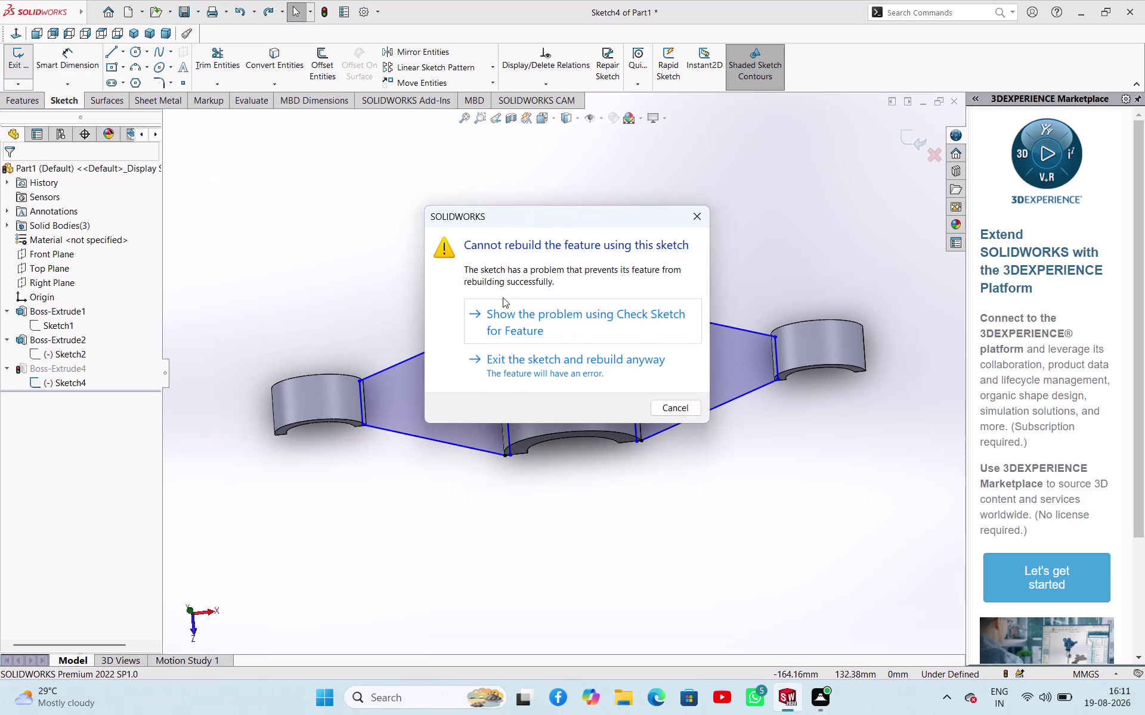
click(571, 324)
click(606, 348)
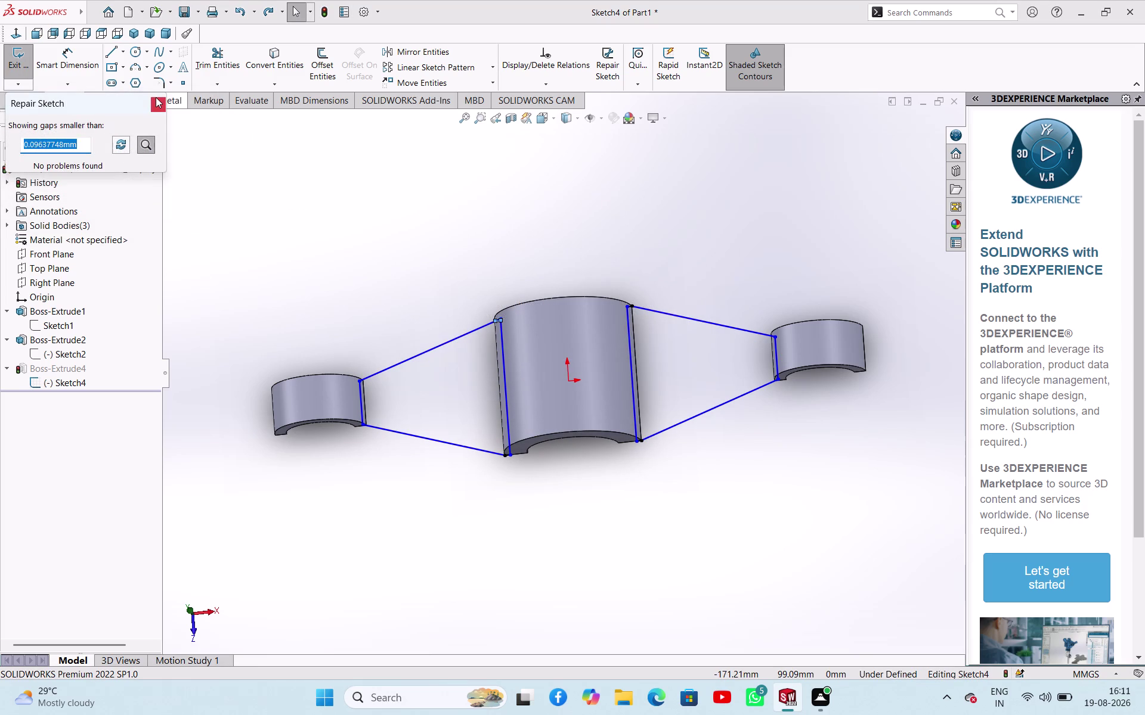
click(156, 97)
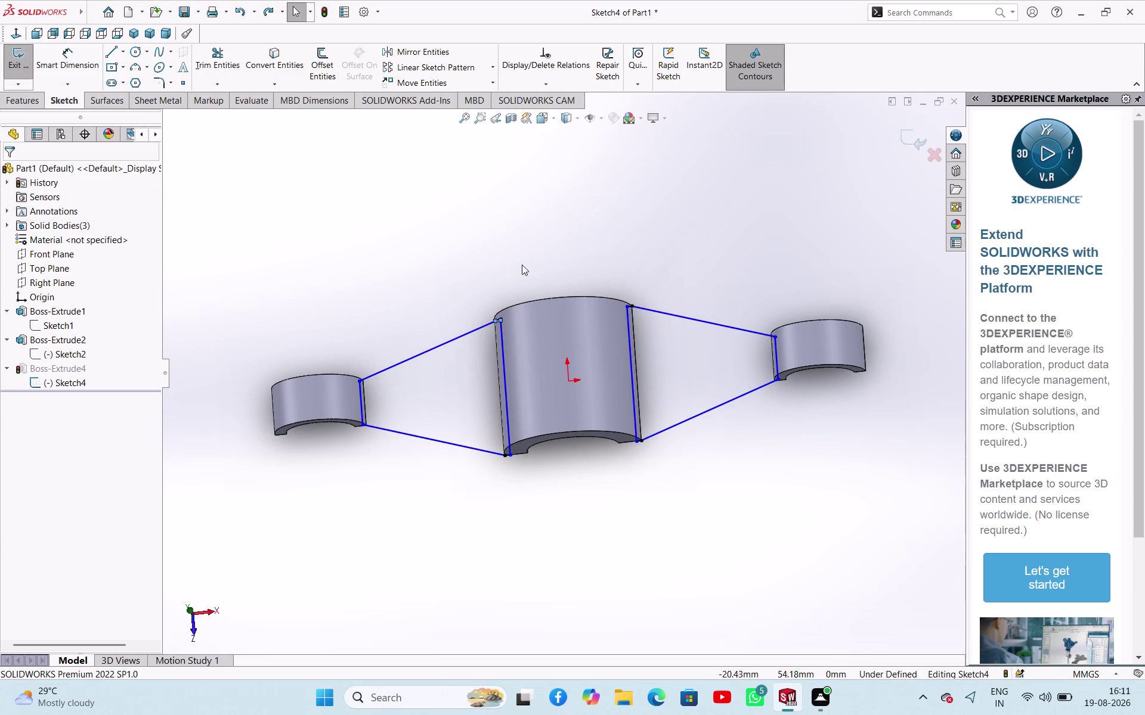
Trim away the stray segment at the centre boss corner.
scroll(down, 3)
middle_drag(501, 354, 496, 401)
scroll(down, 3)
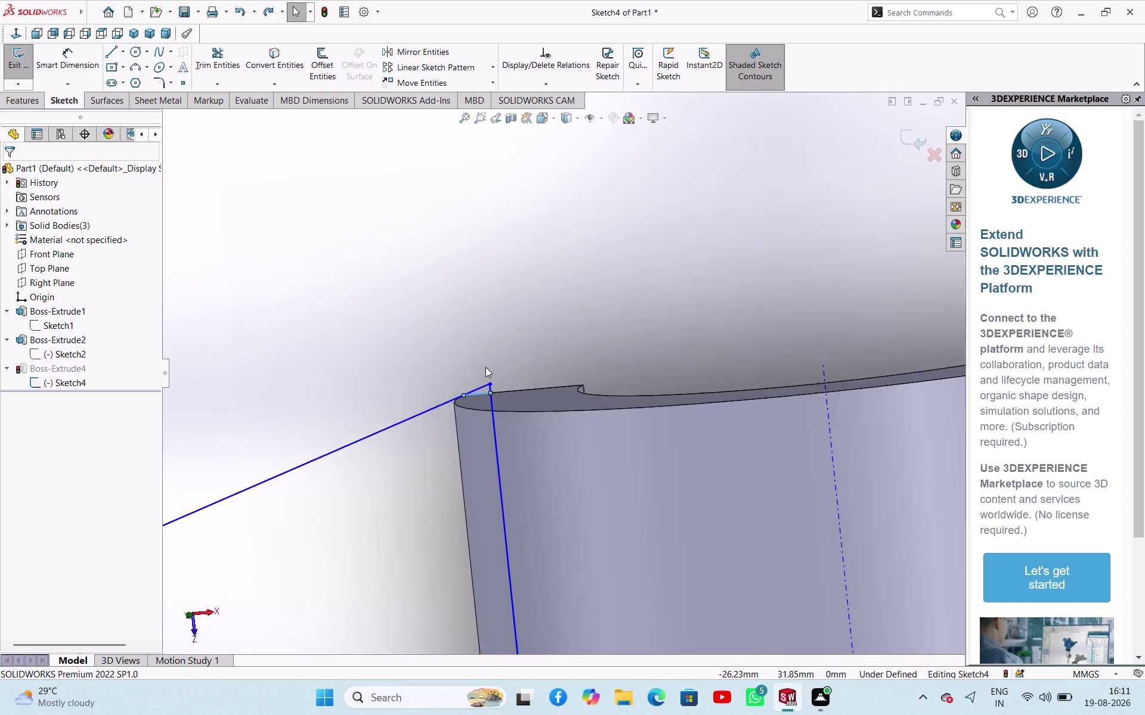
scroll(down, 3)
click(209, 62)
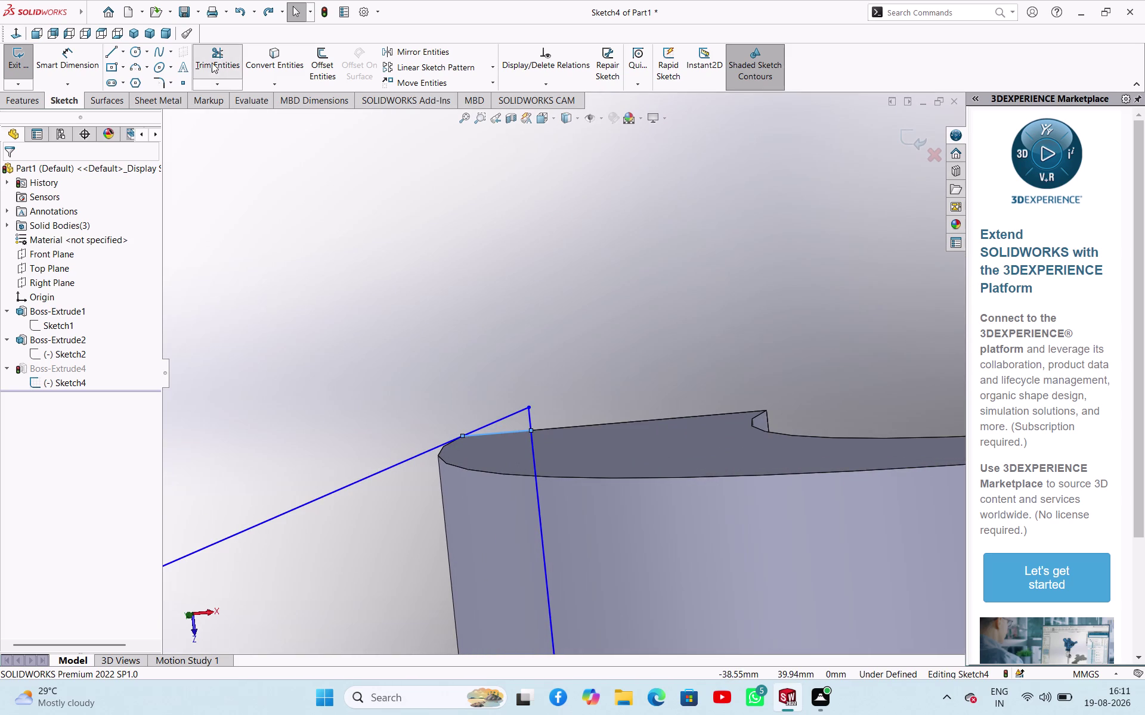
drag(487, 406, 550, 412)
right_click(517, 332)
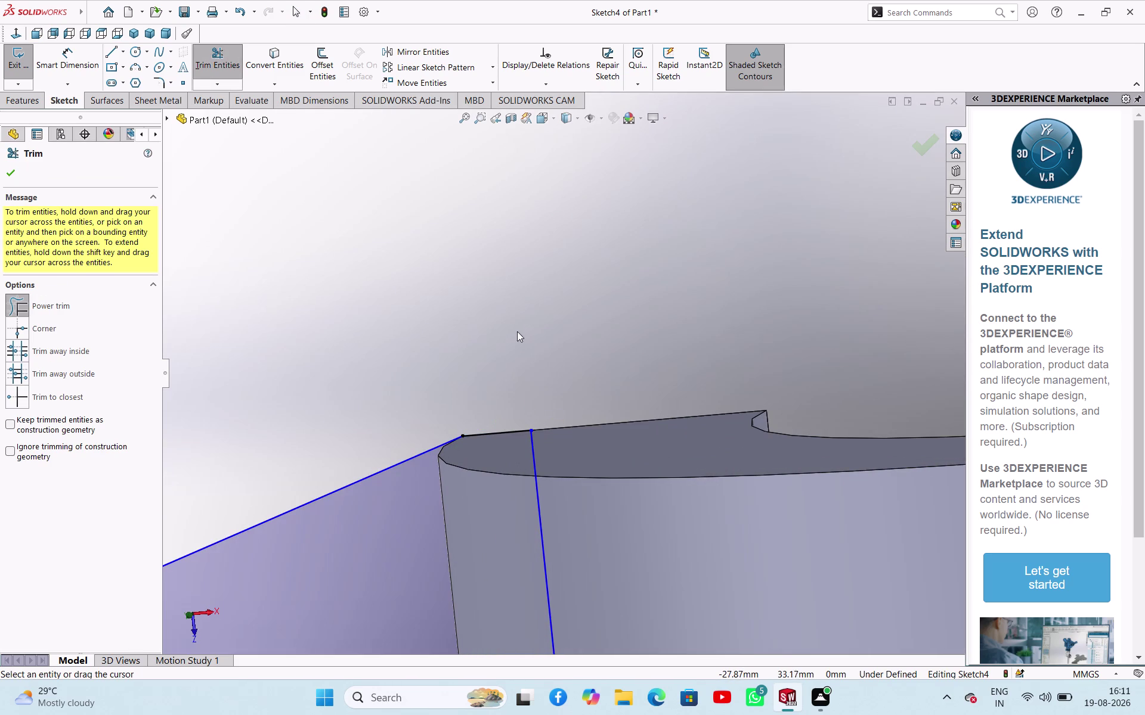
click(563, 366)
Exit the sketch so Boss-Extrude4 rebuilds the tapered web plate.
scroll(up, 3)
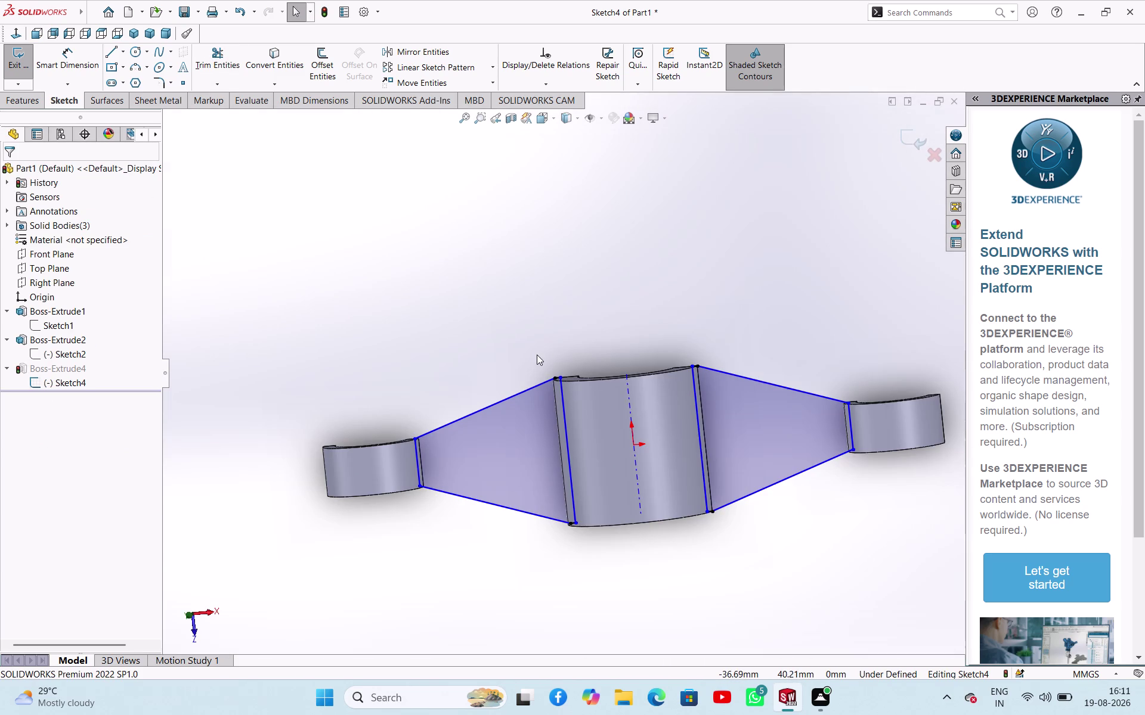
middle_drag(536, 355, 519, 320)
click(22, 63)
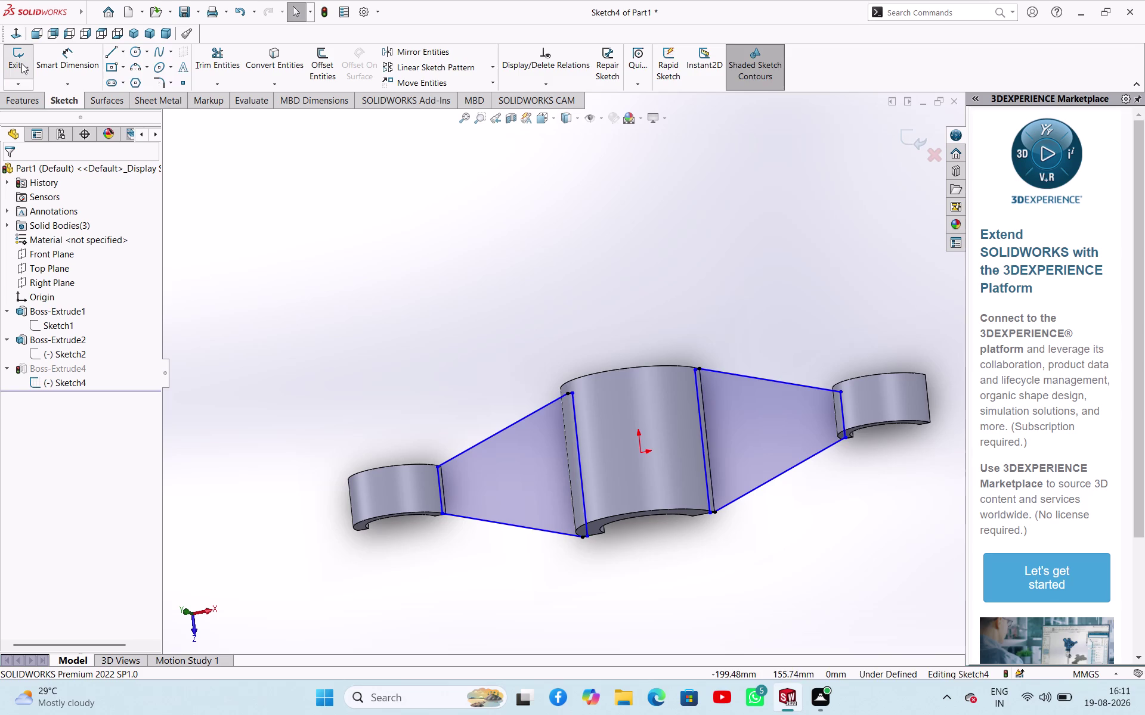
middle_drag(343, 348, 342, 325)
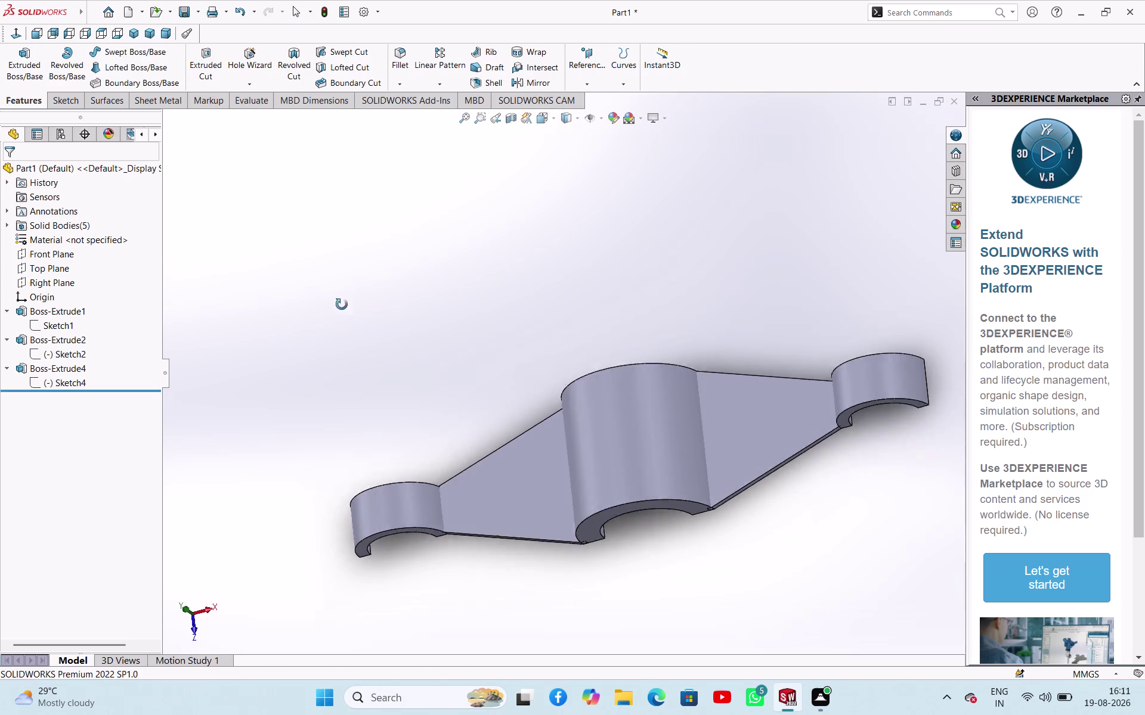
Start a new sketch, Sketch6, on the Front Plane.
middle_drag(342, 325, 319, 252)
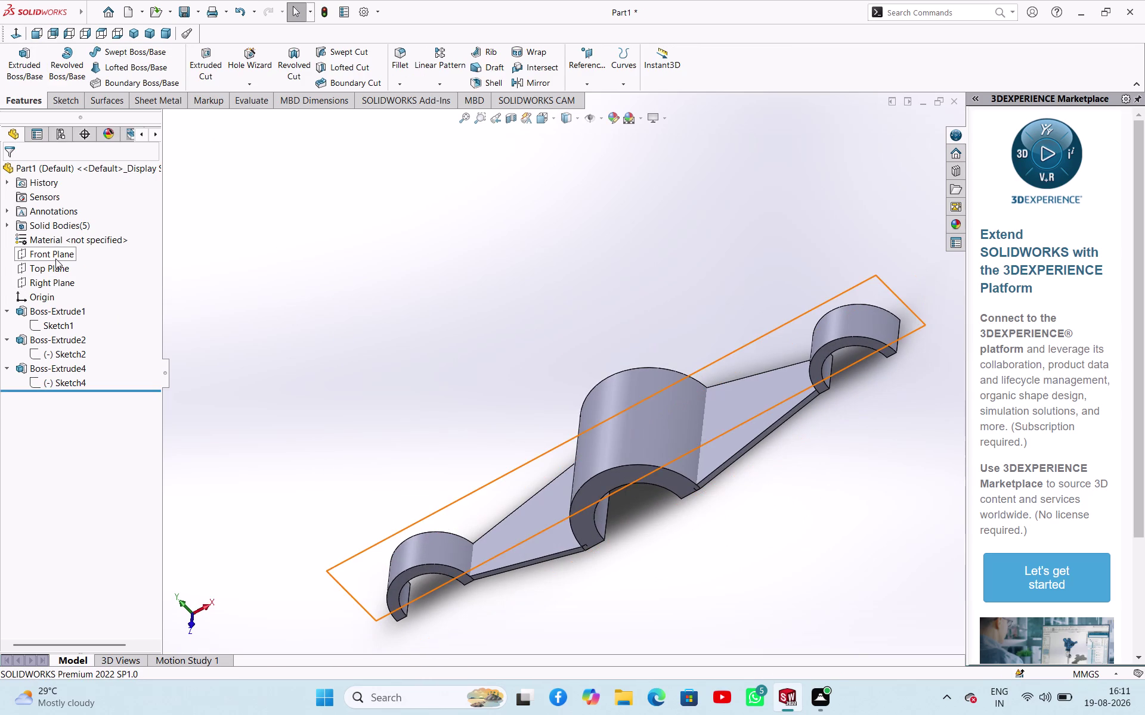
click(55, 258)
click(65, 240)
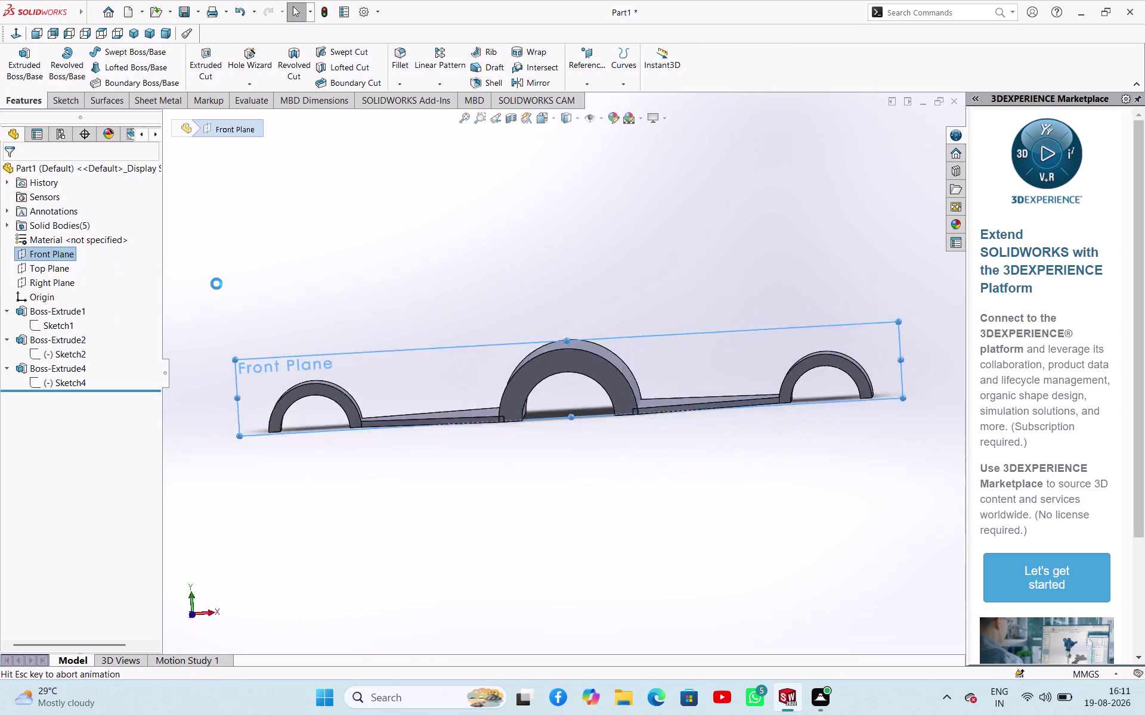
click(315, 263)
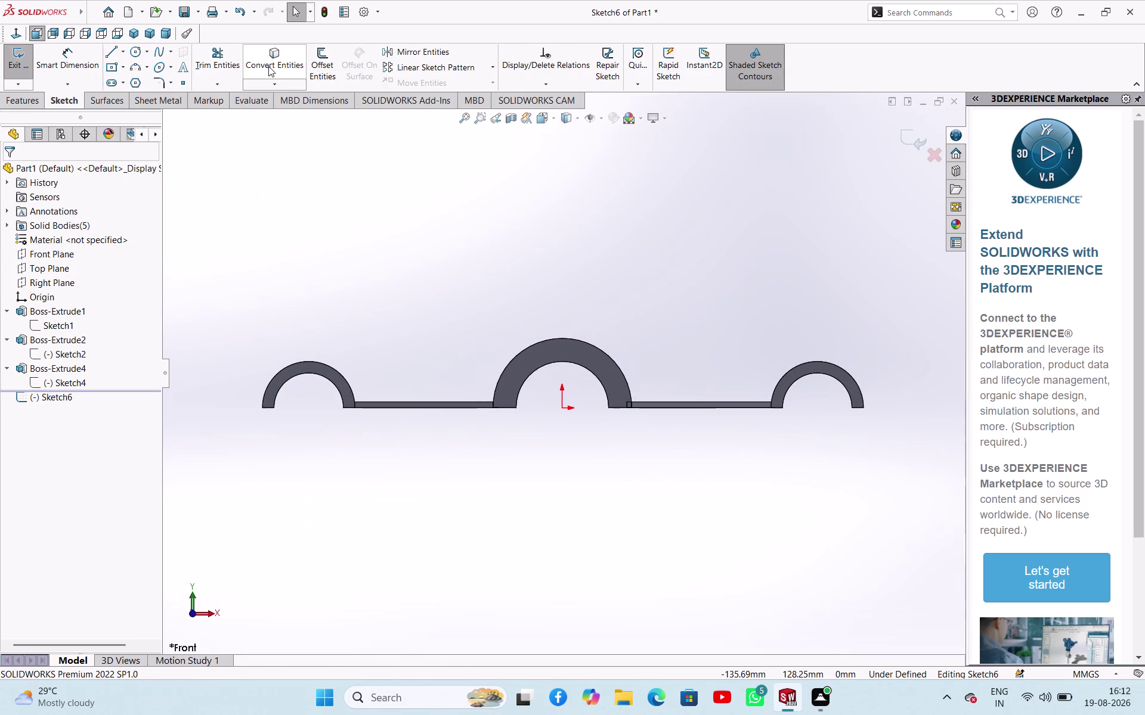
Convert the centre boss arc, left boss arc and web top edge into Sketch6.
click(268, 66)
scroll(down, 3)
click(590, 367)
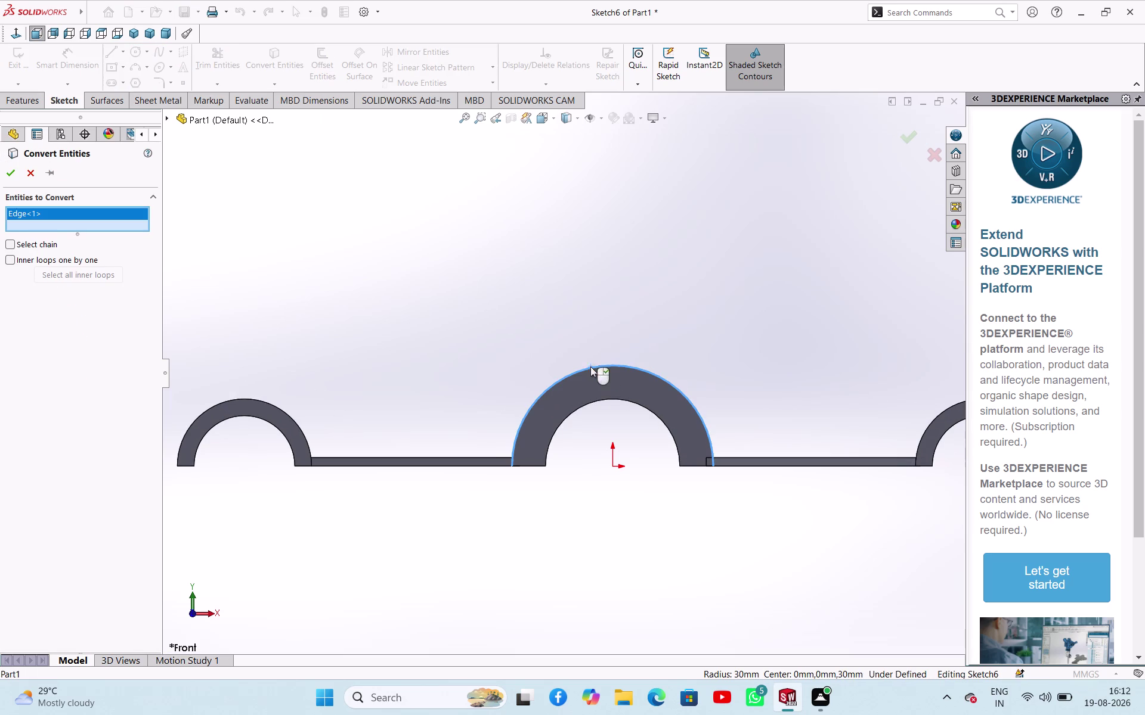
click(298, 423)
click(367, 457)
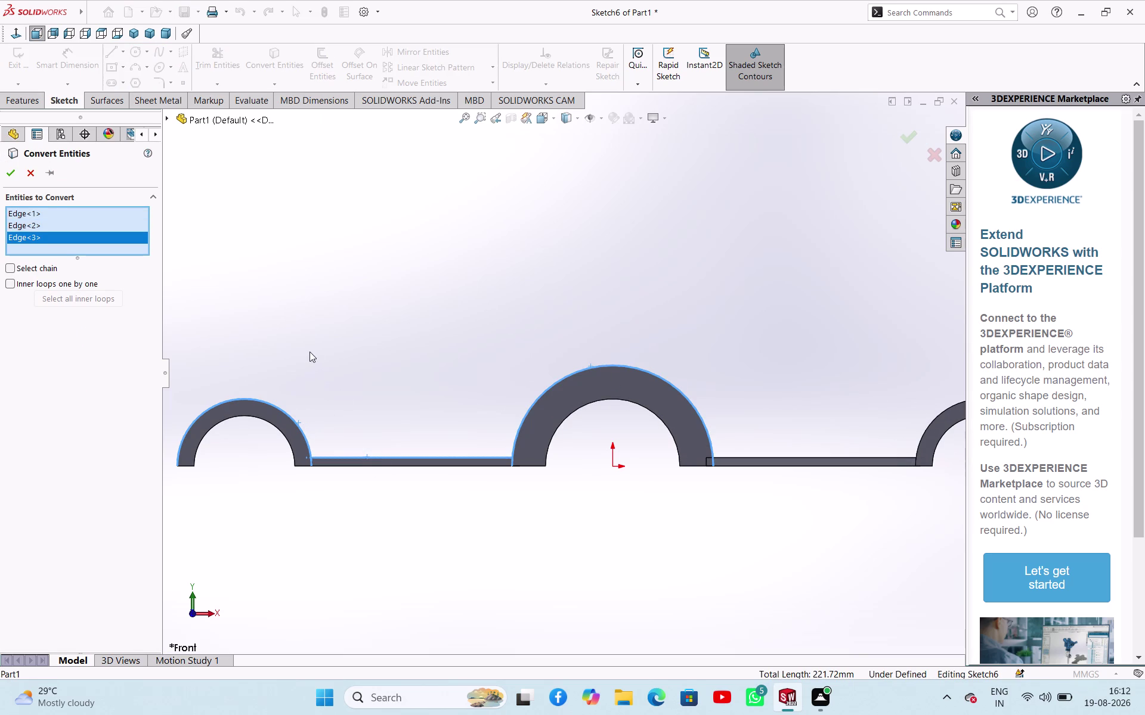
click(13, 177)
click(299, 278)
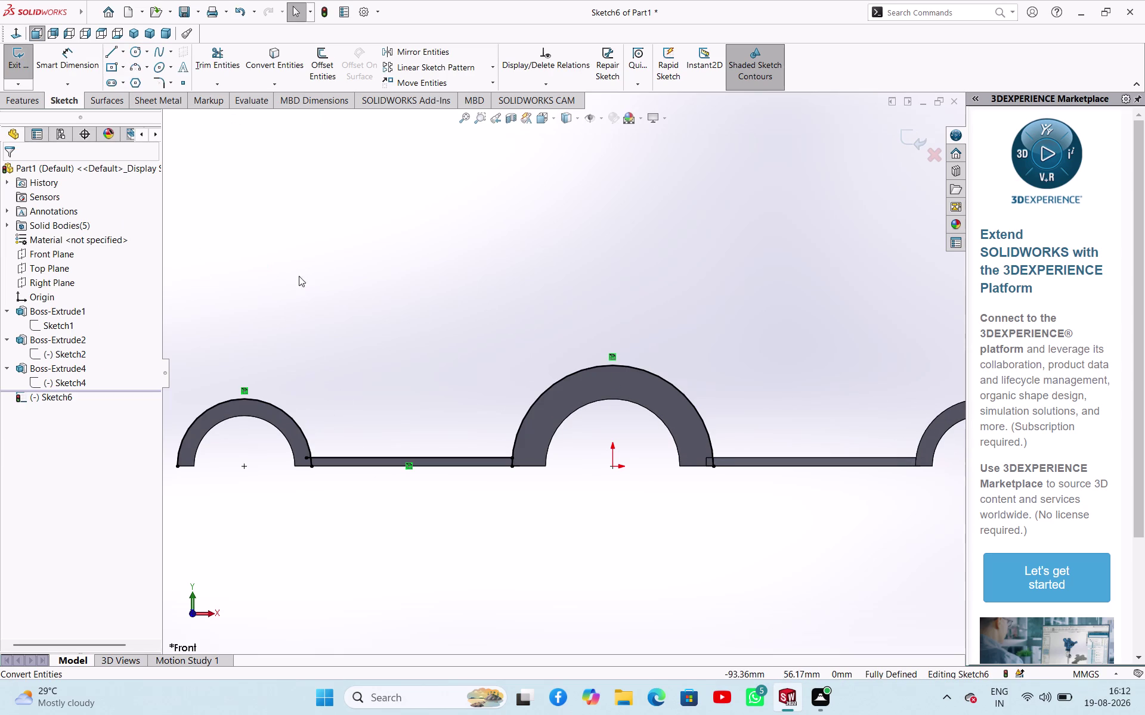
click(118, 50)
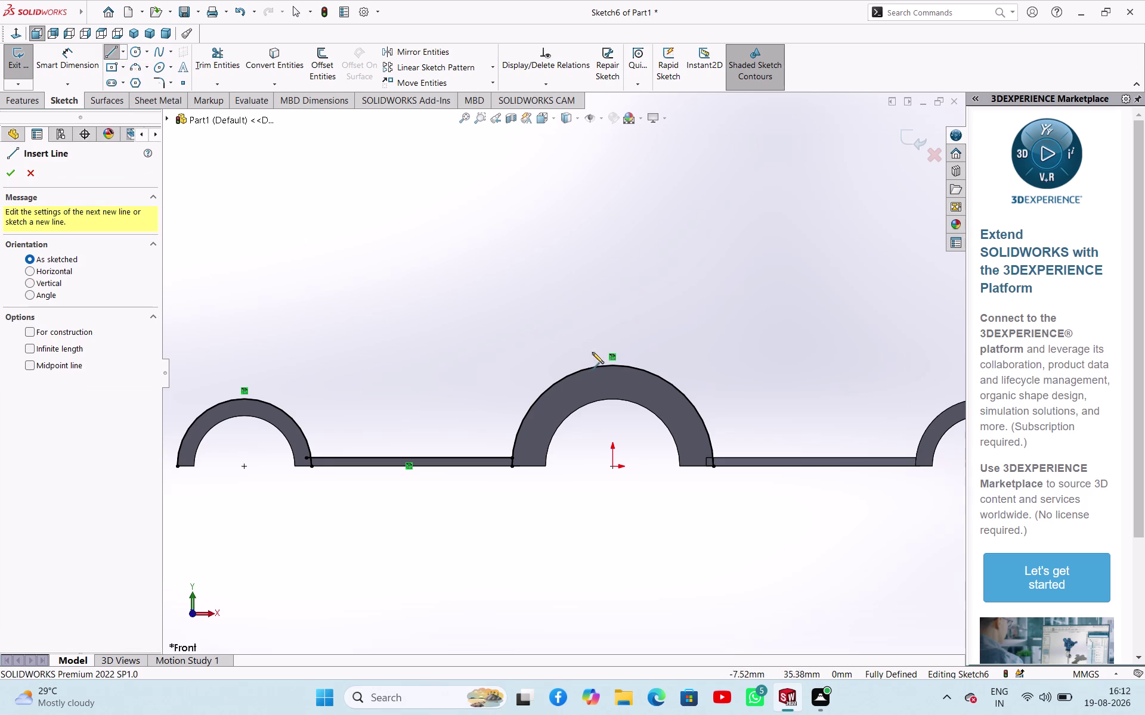
Draw a slanted line between the left boss and the centre boss top.
click(564, 378)
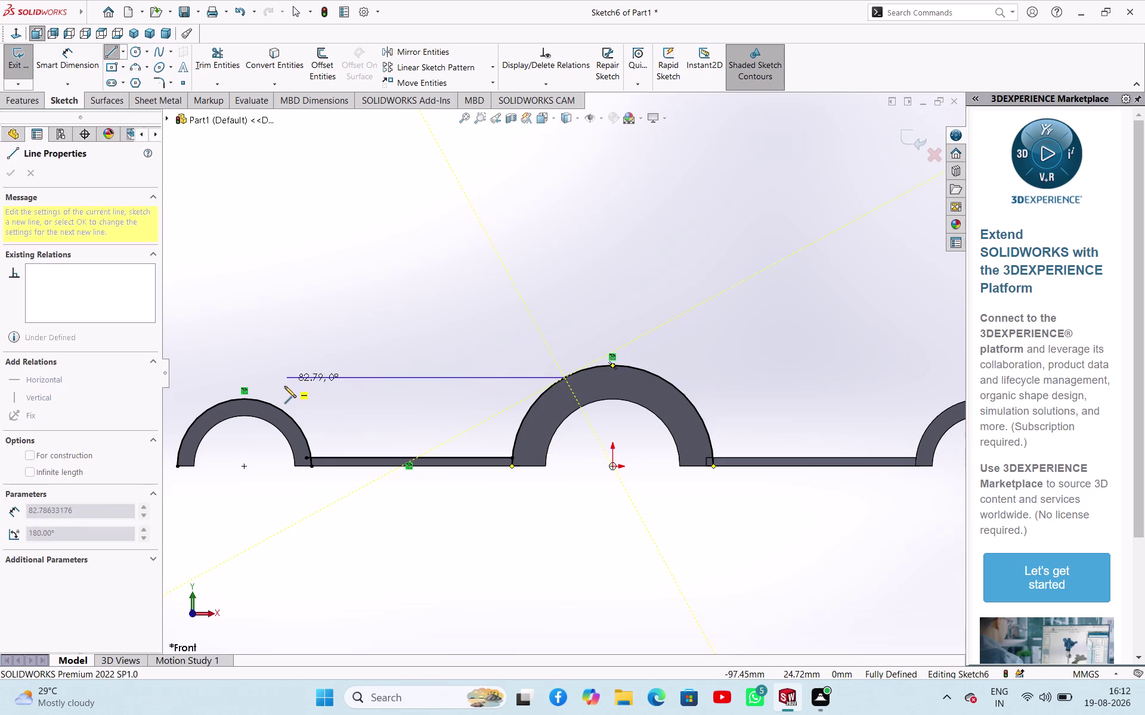
drag(269, 404, 270, 398)
right_click(351, 257)
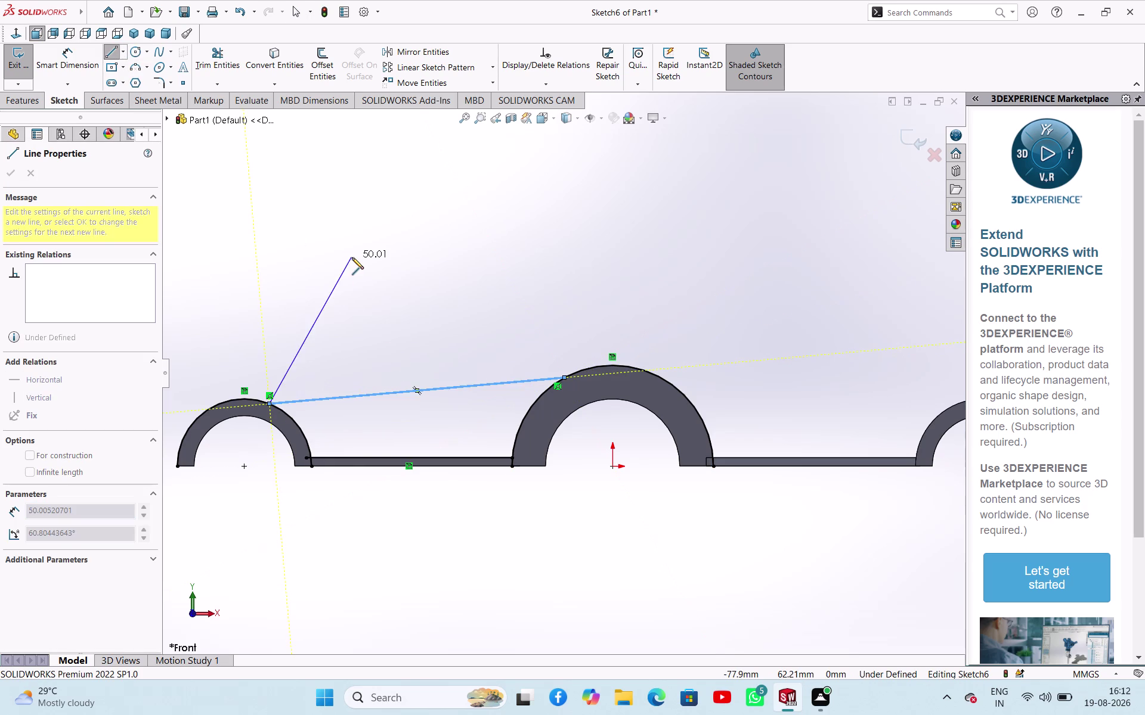
click(371, 266)
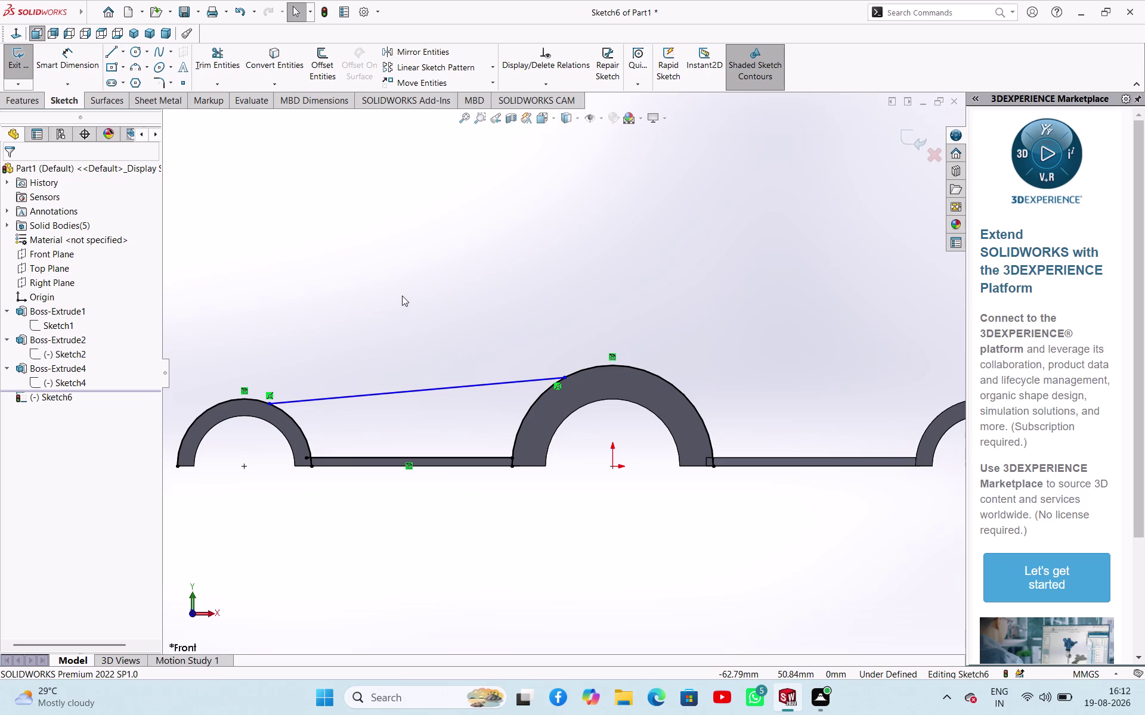
Make the slanted line tangent to the centre boss arc and the left boss arc.
click(528, 410)
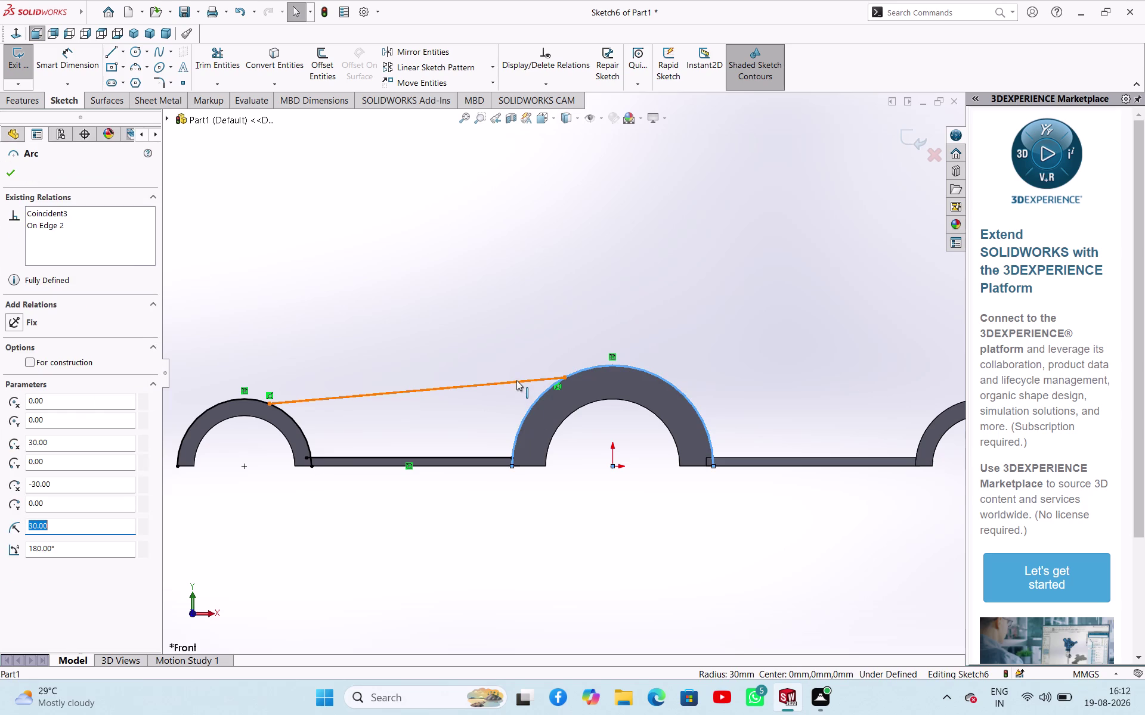
click(517, 381)
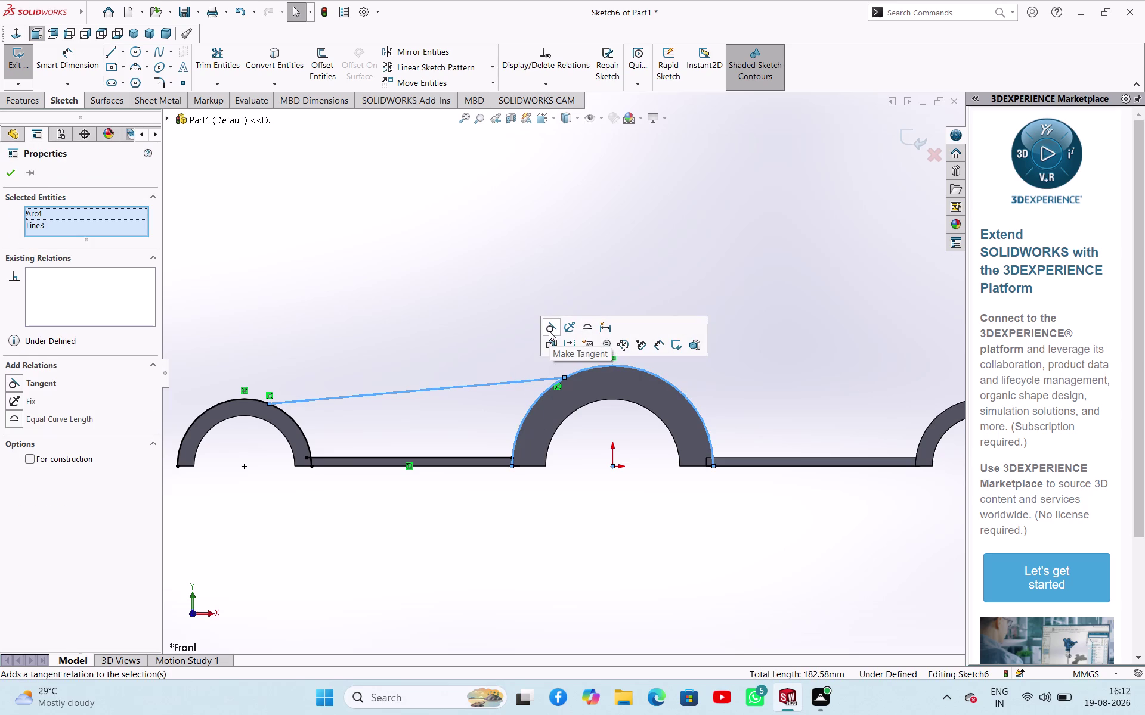
click(548, 331)
click(421, 338)
click(295, 417)
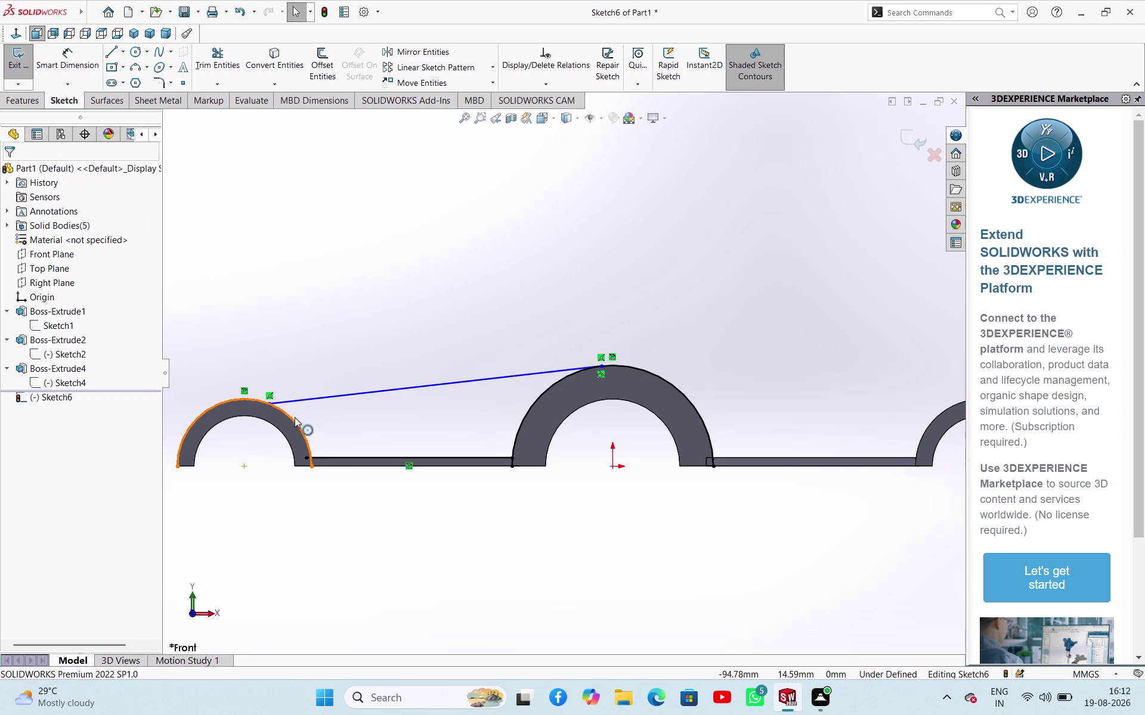
click(296, 400)
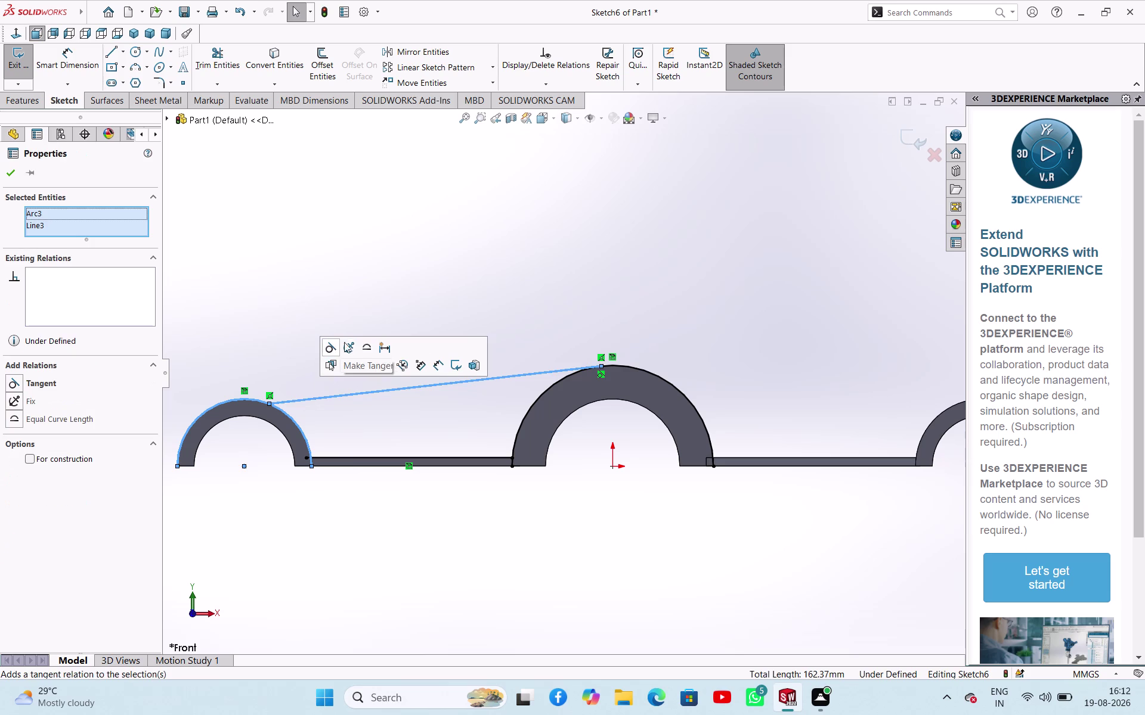
click(334, 345)
click(281, 309)
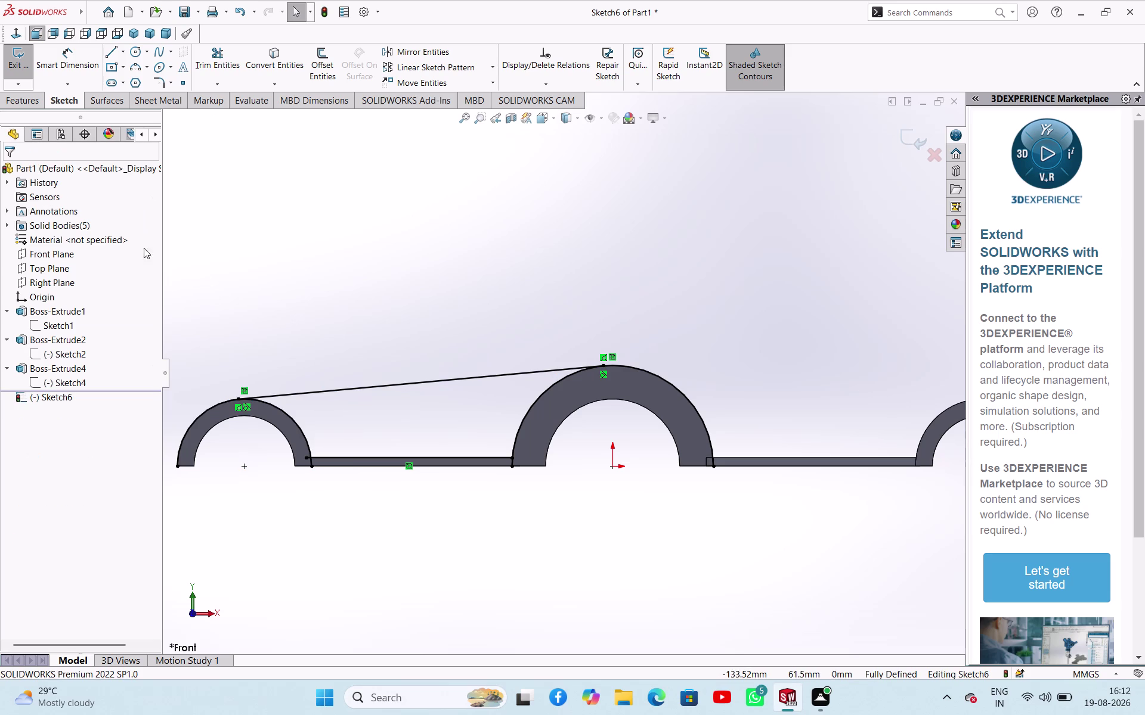
click(220, 68)
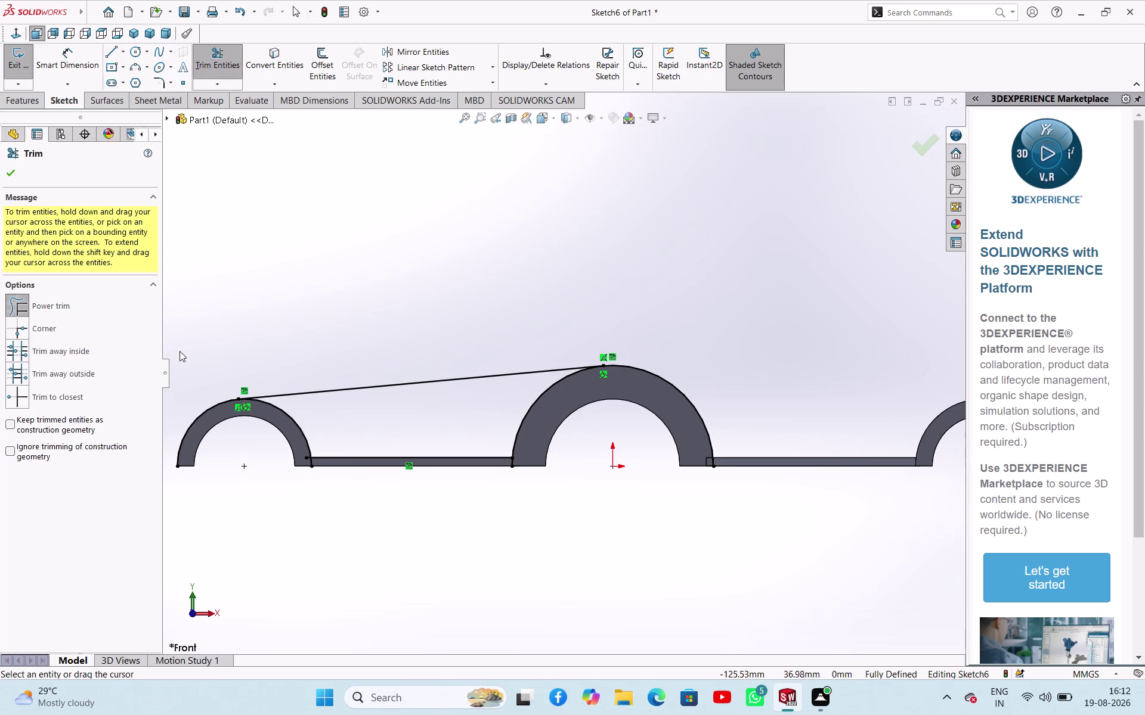
Inspect the boss and web junctions in Trim Entities, then exit trimming.
drag(198, 378, 199, 467)
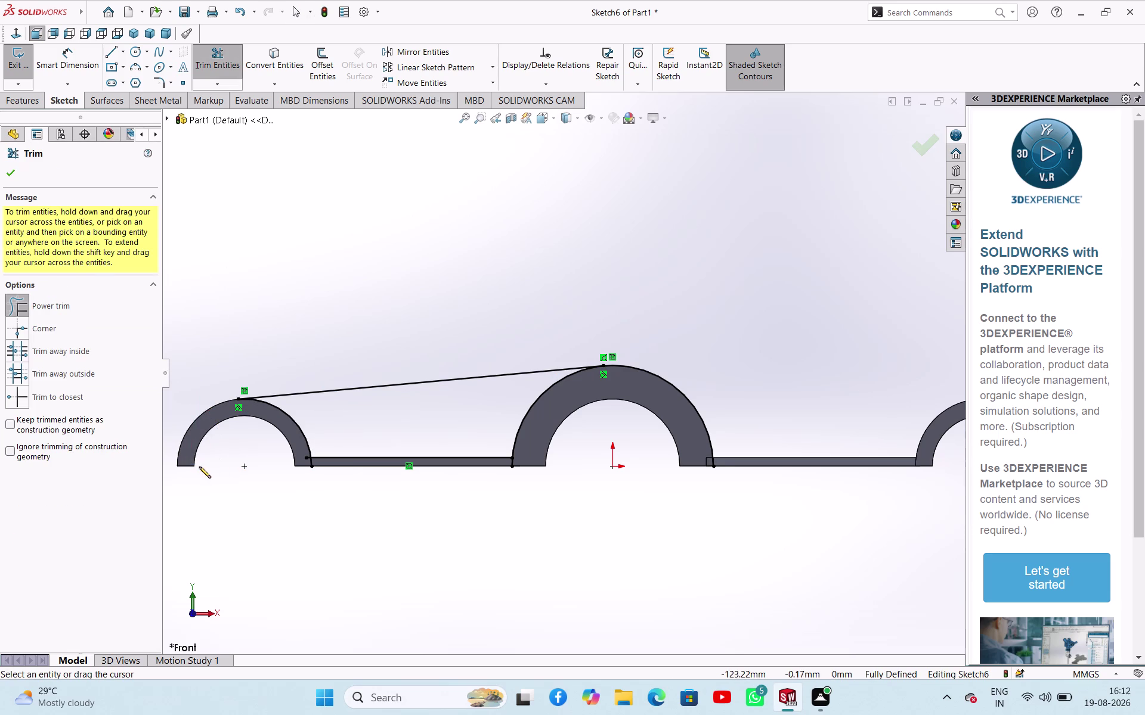
scroll(down, 3)
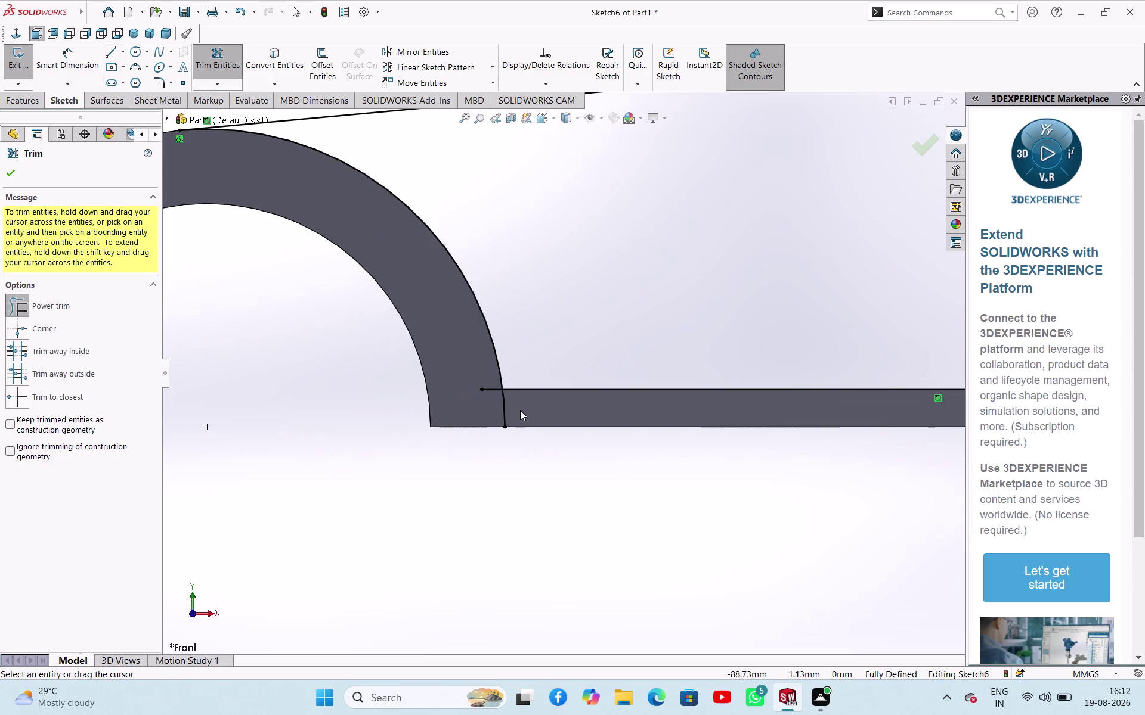
drag(520, 410, 490, 388)
scroll(up, 3)
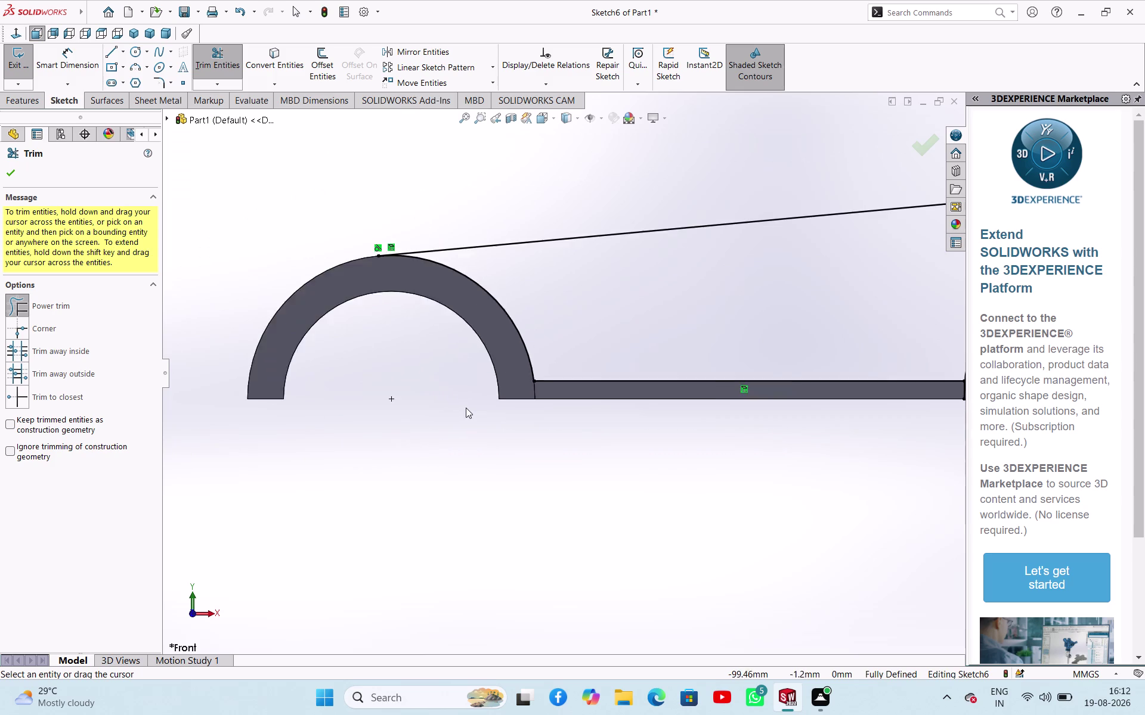
scroll(up, 3)
scroll(down, 3)
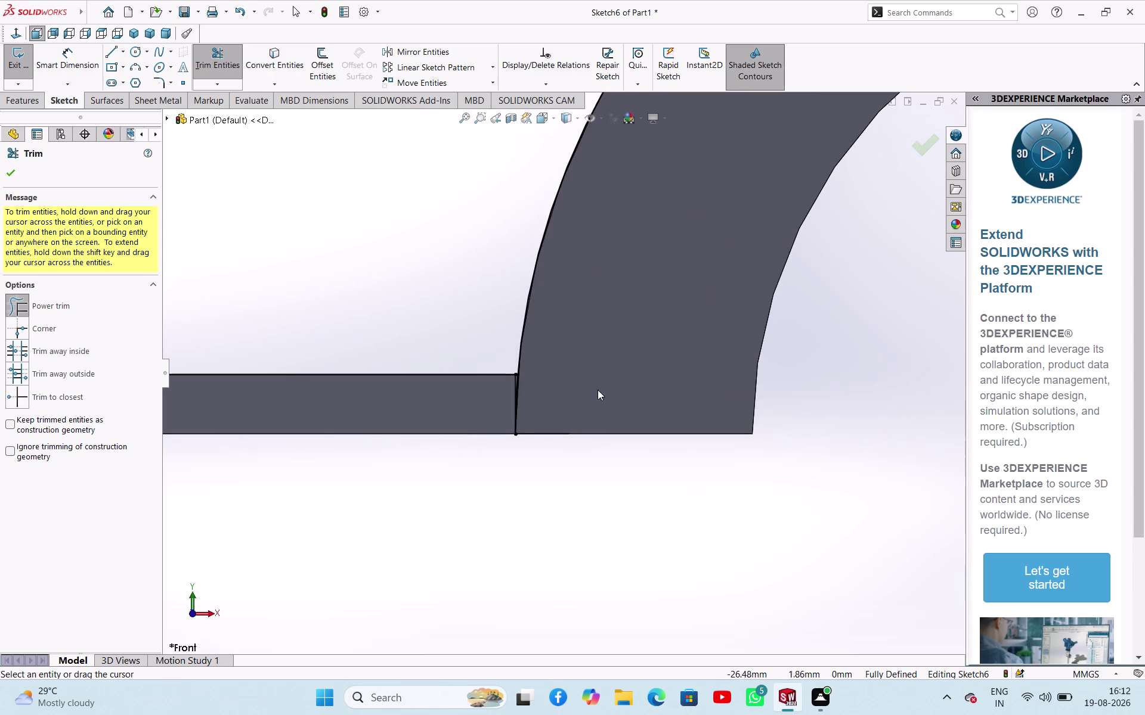
drag(575, 396, 491, 405)
scroll(up, 3)
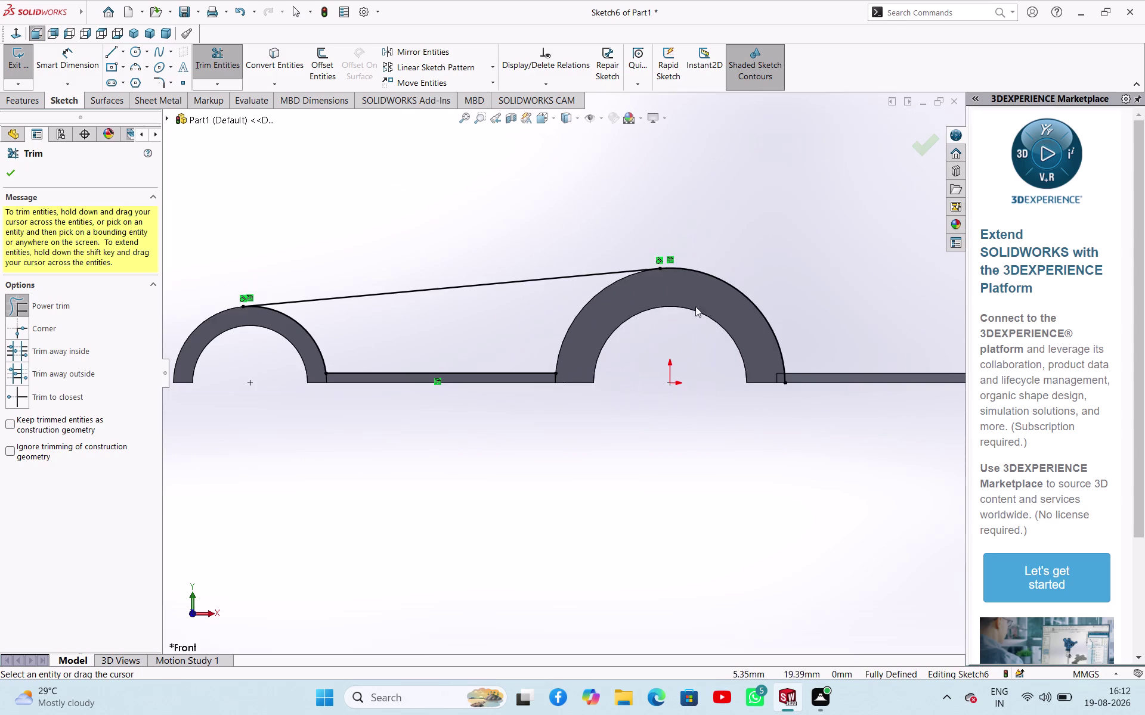
scroll(down, 3)
drag(797, 300, 765, 361)
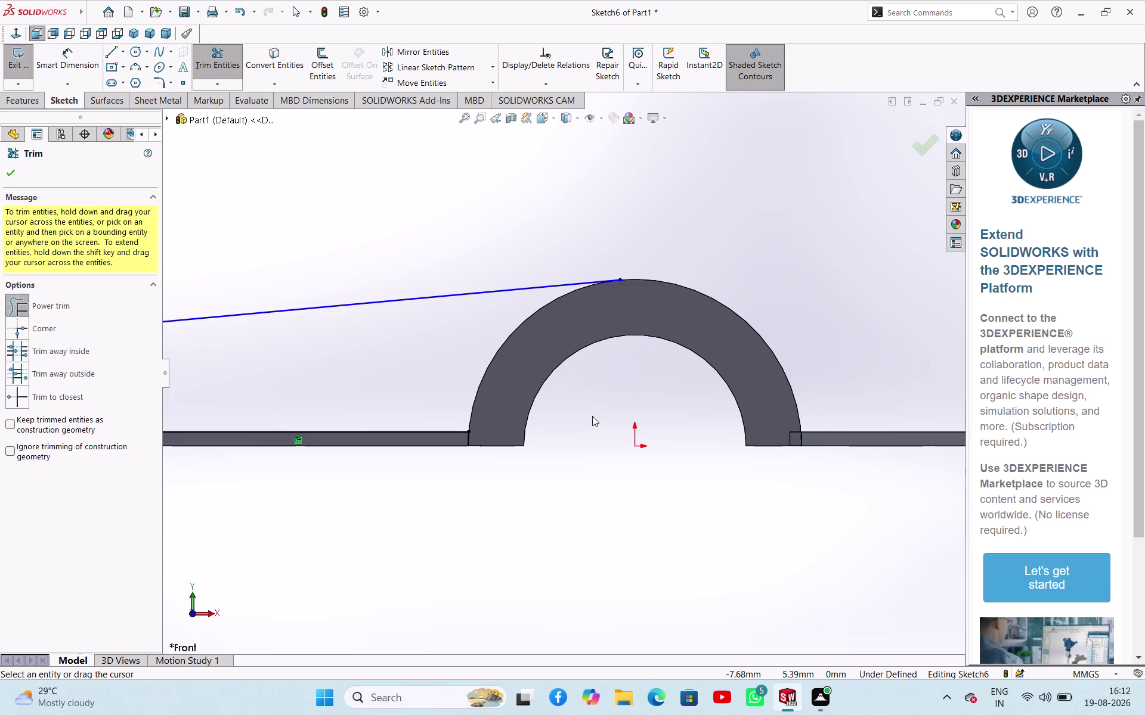
right_click(562, 406)
click(589, 443)
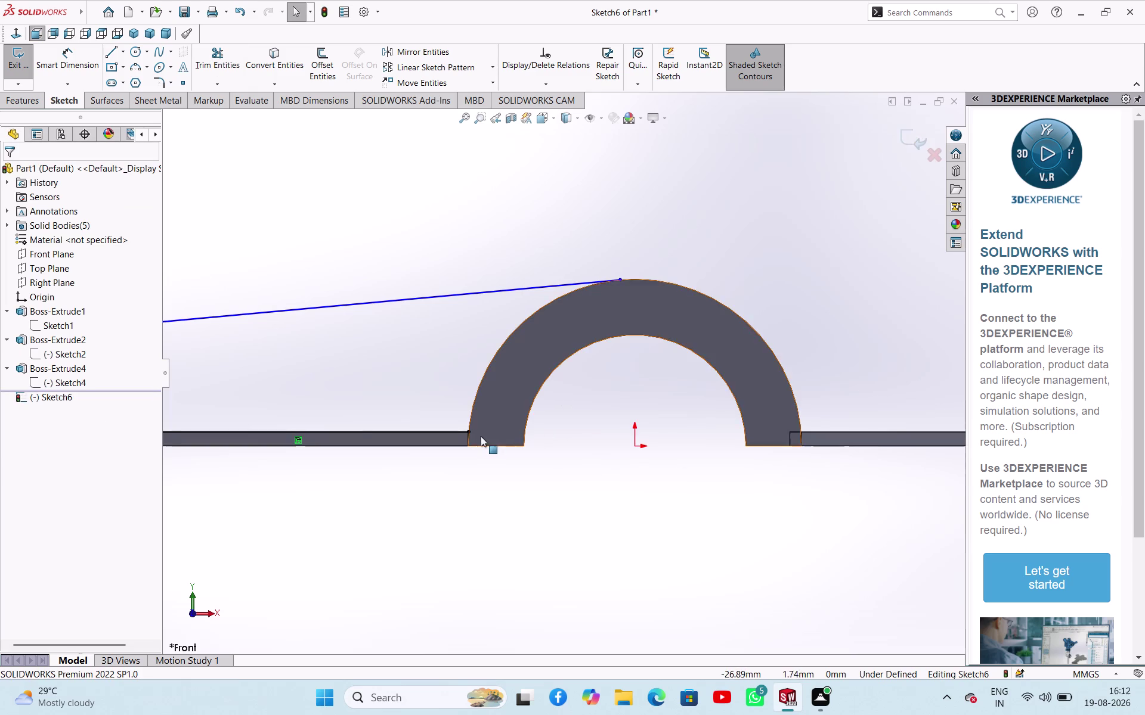
Choose 3 Point Arc and place its start at the web–centre boss corner.
scroll(down, 3)
scroll(up, 3)
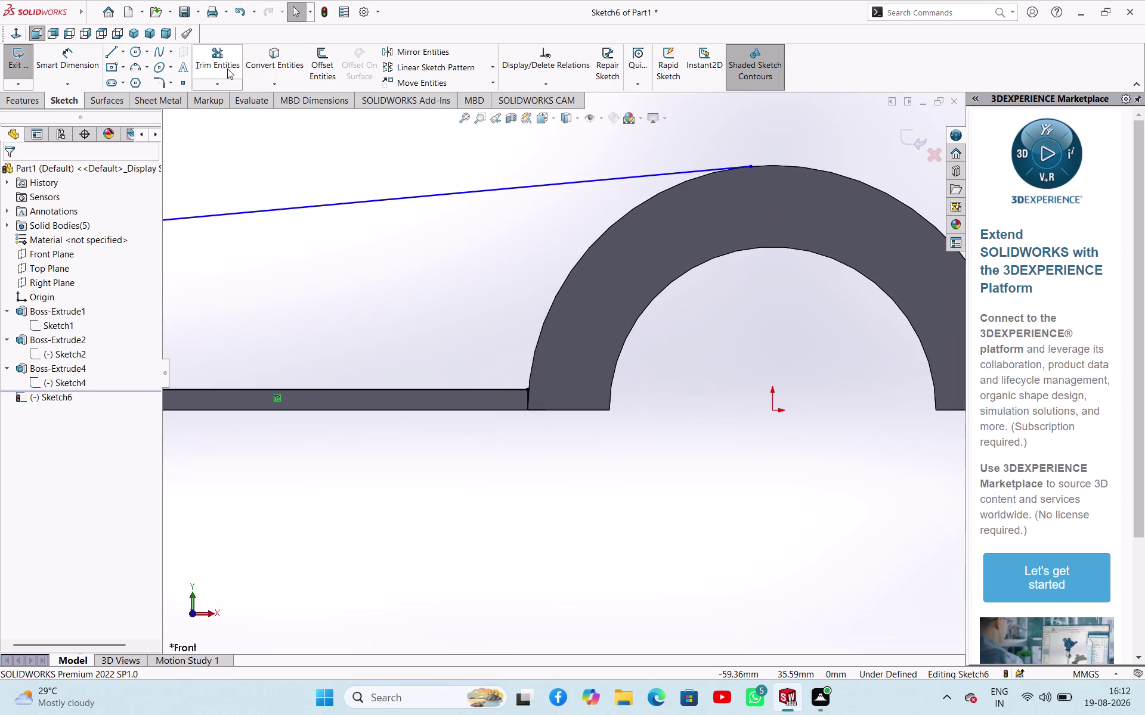
click(130, 65)
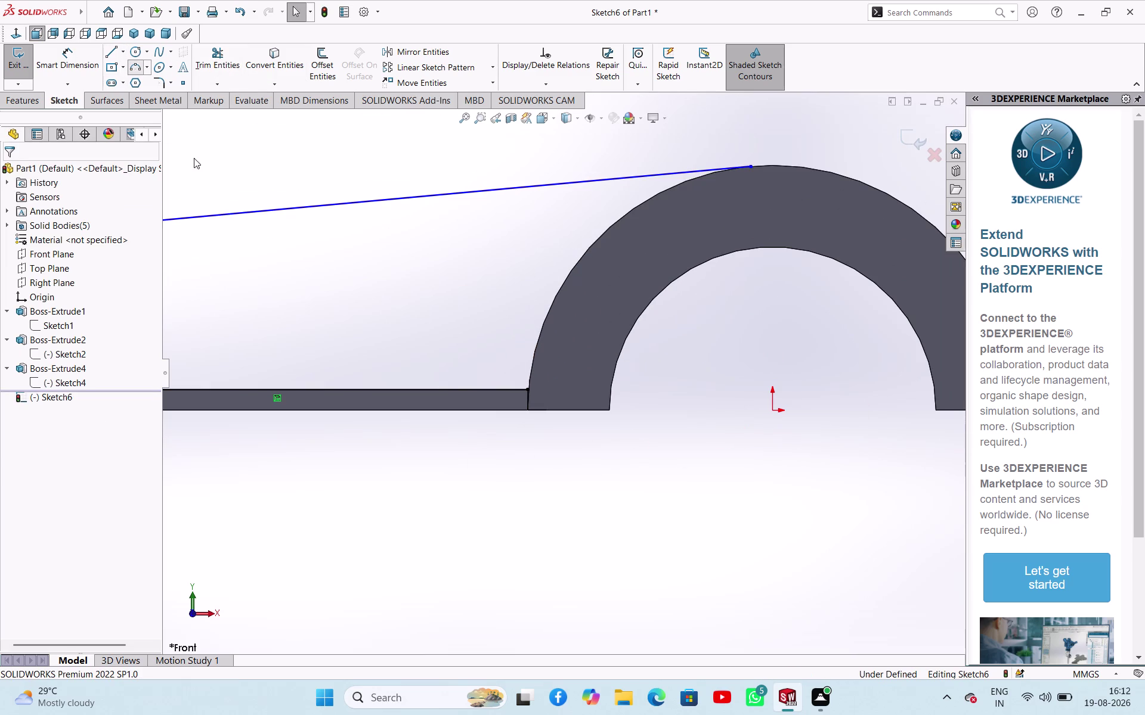
click(528, 389)
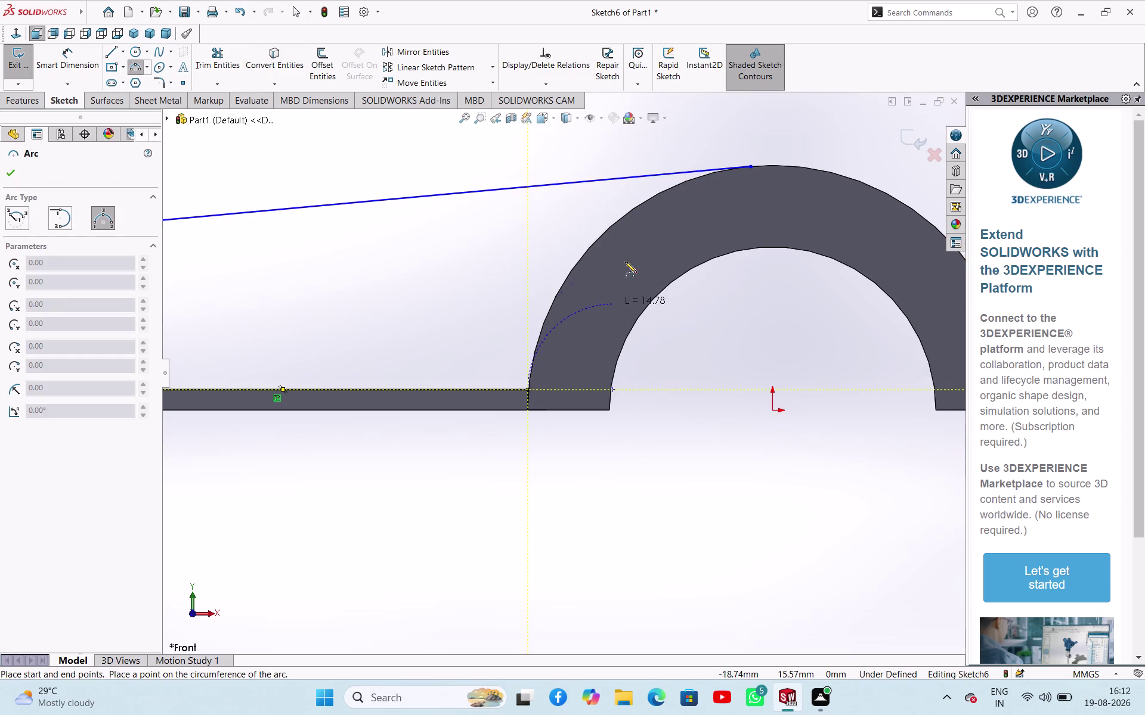
Finish the three-point arc from the tangent line's end along the centre boss edge.
click(750, 165)
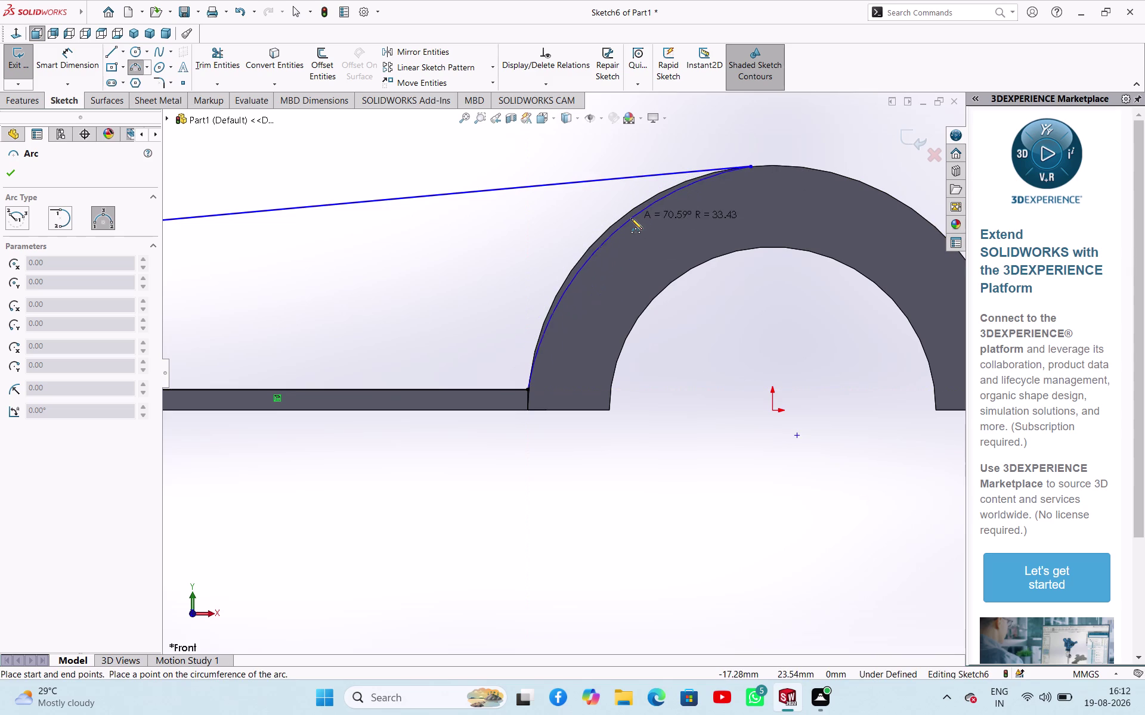
click(625, 214)
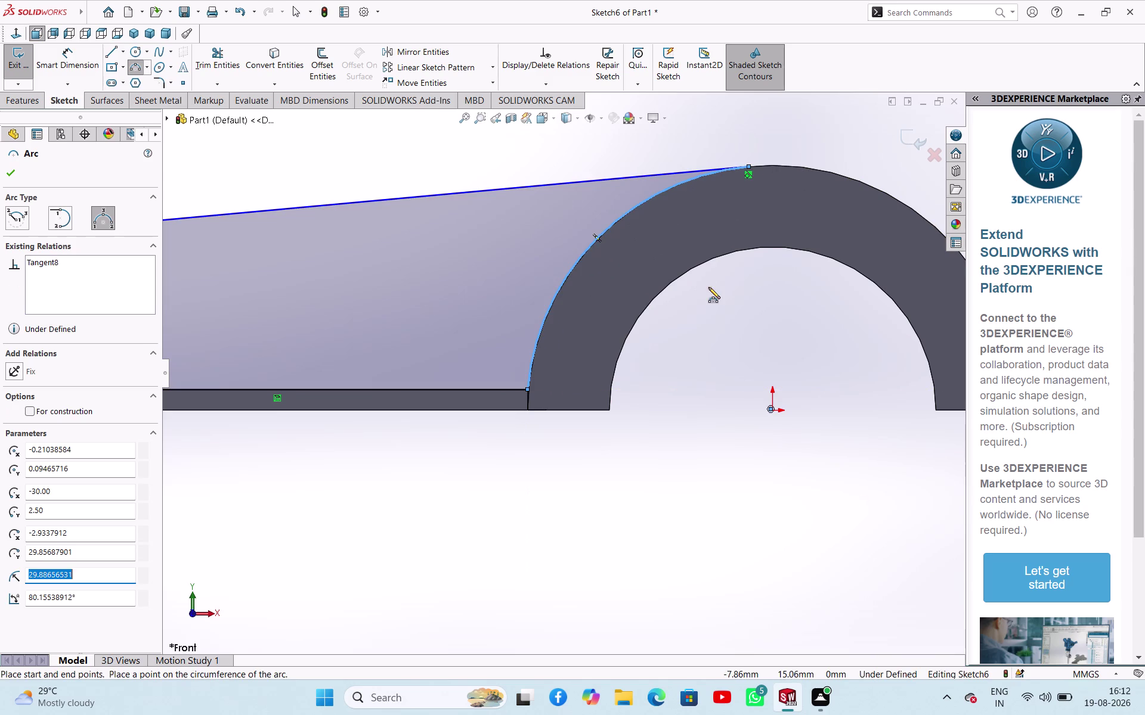
right_click(708, 288)
click(726, 298)
click(656, 351)
Orbit the model and window-select the rib profile sketch entities.
middle_drag(672, 372, 698, 396)
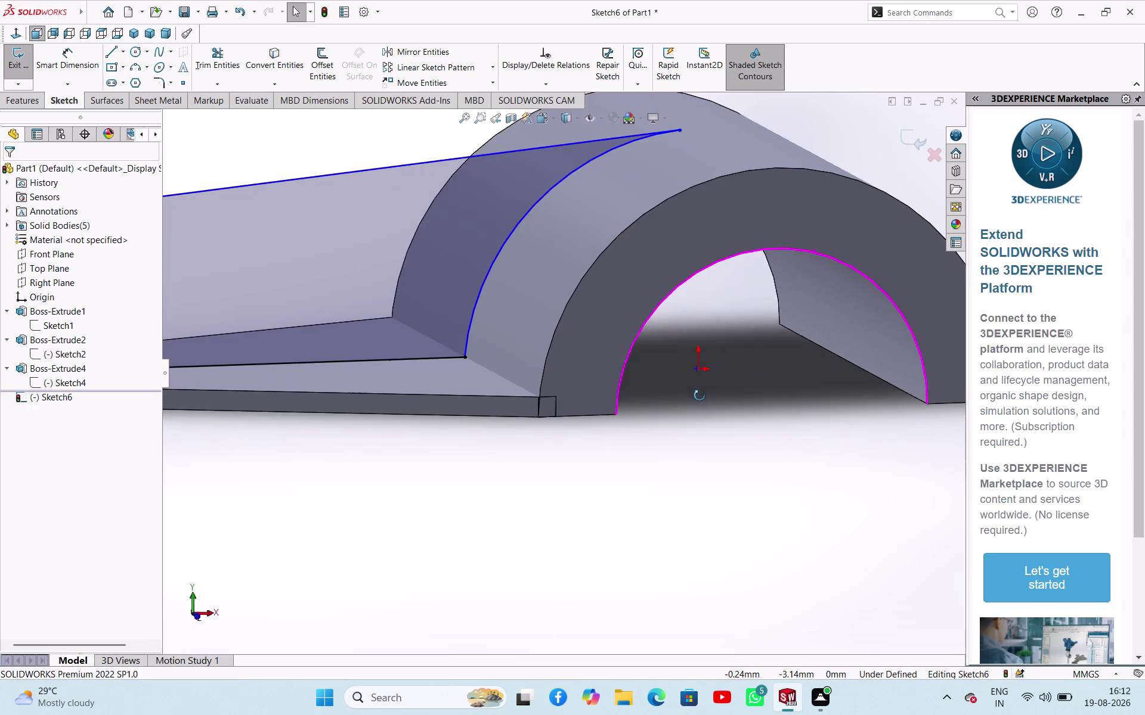
middle_drag(698, 396, 674, 400)
scroll(up, 3)
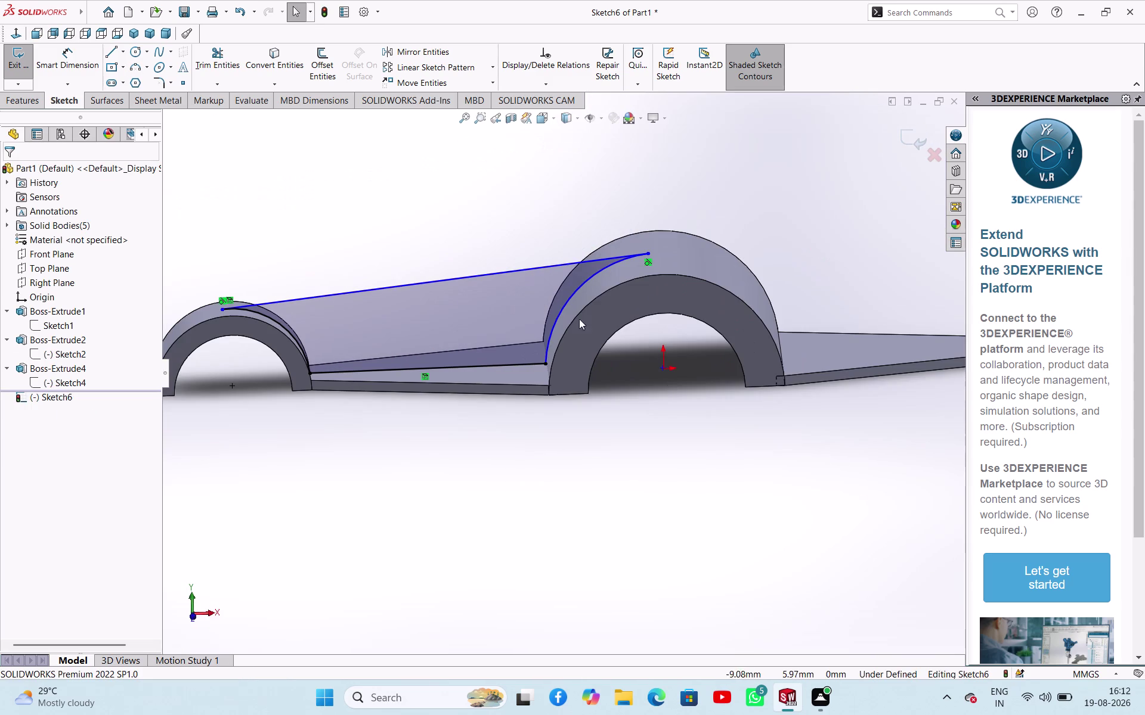
drag(62, 396, 68, 395)
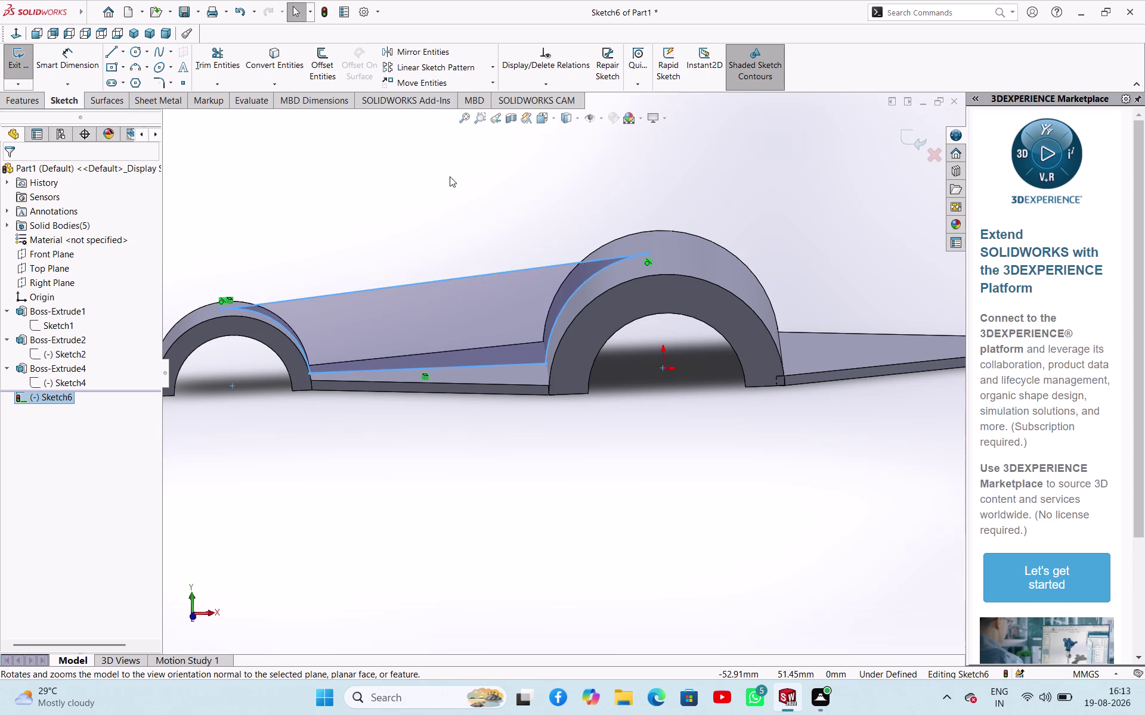
click(428, 51)
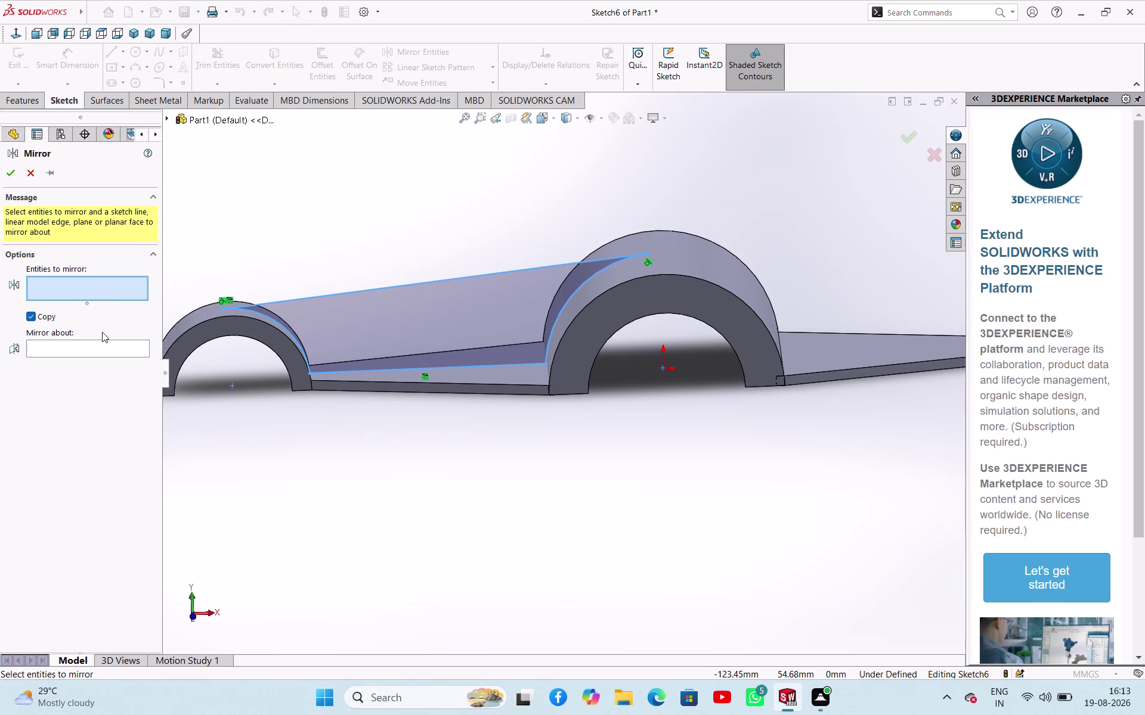
Select the slanted line, left boss arc, lower web line and centre-boss arc to mirror.
click(298, 297)
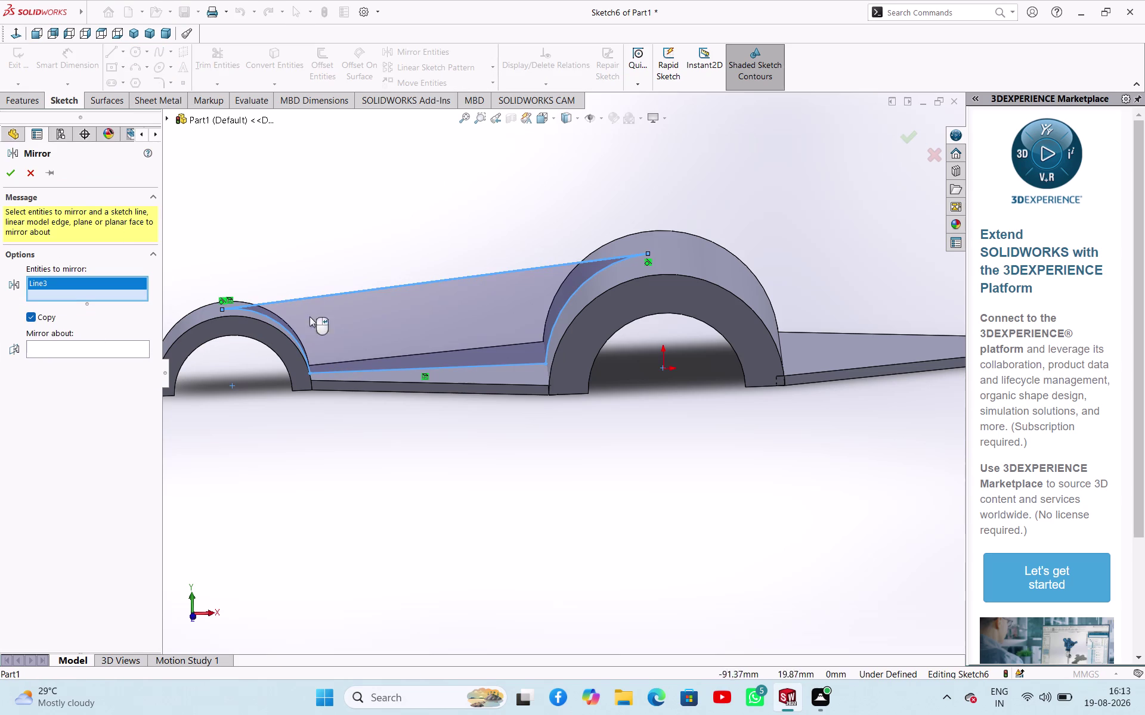
click(289, 333)
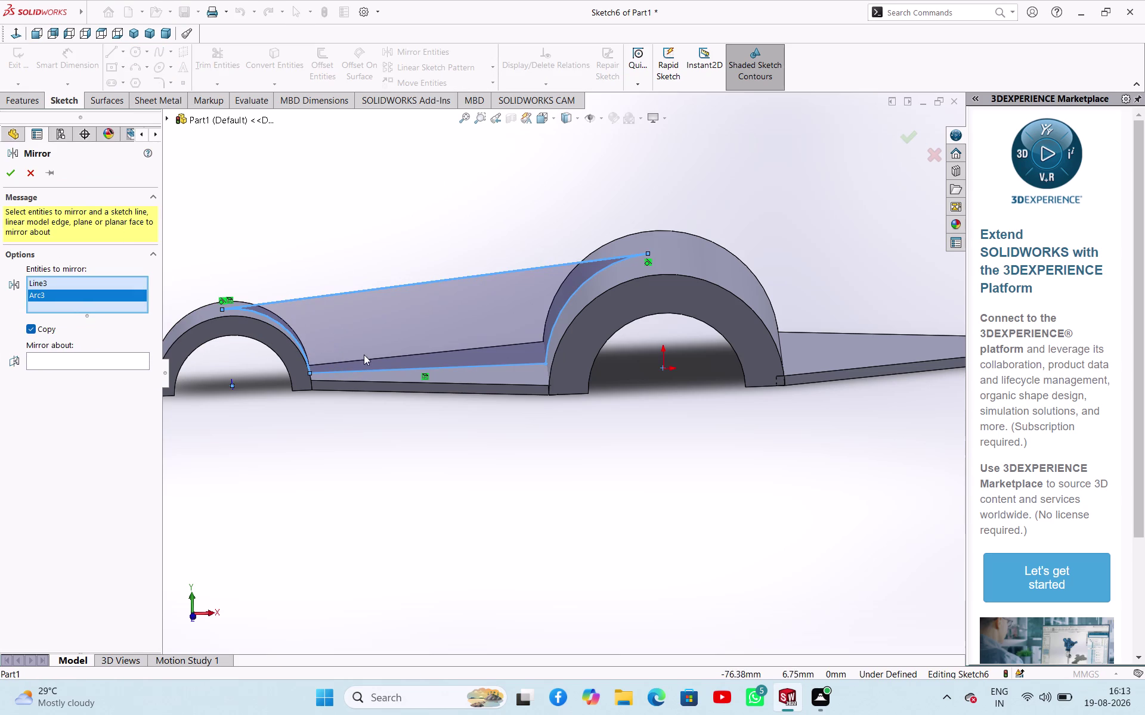
click(376, 369)
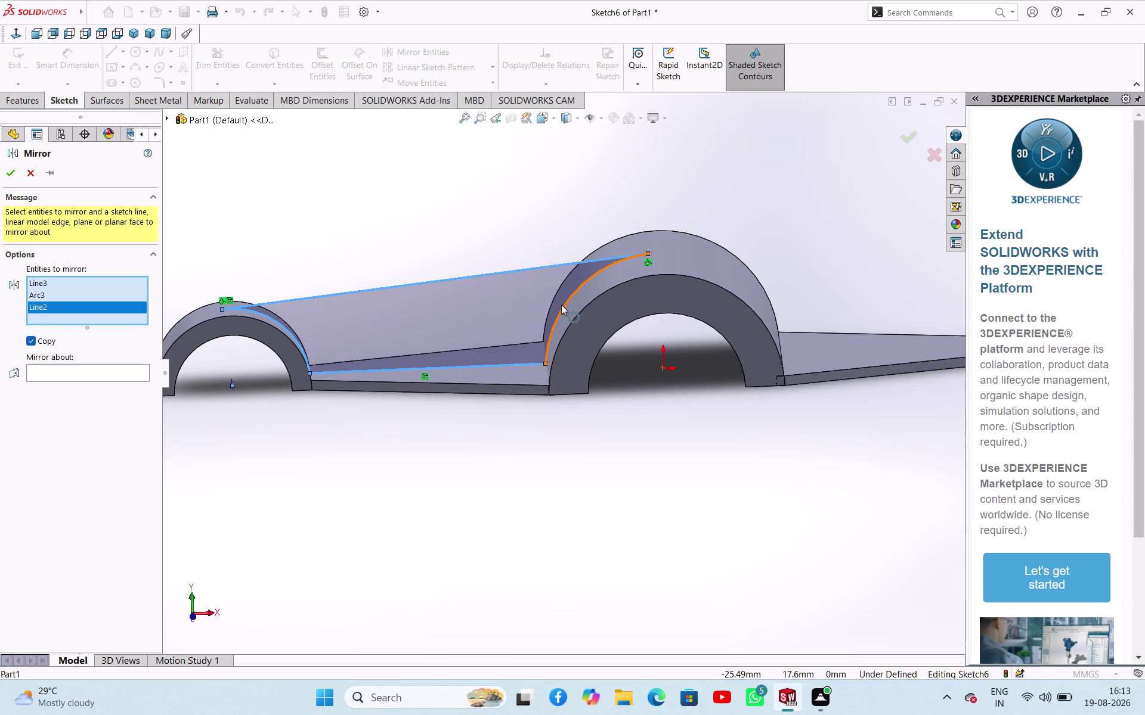
click(561, 305)
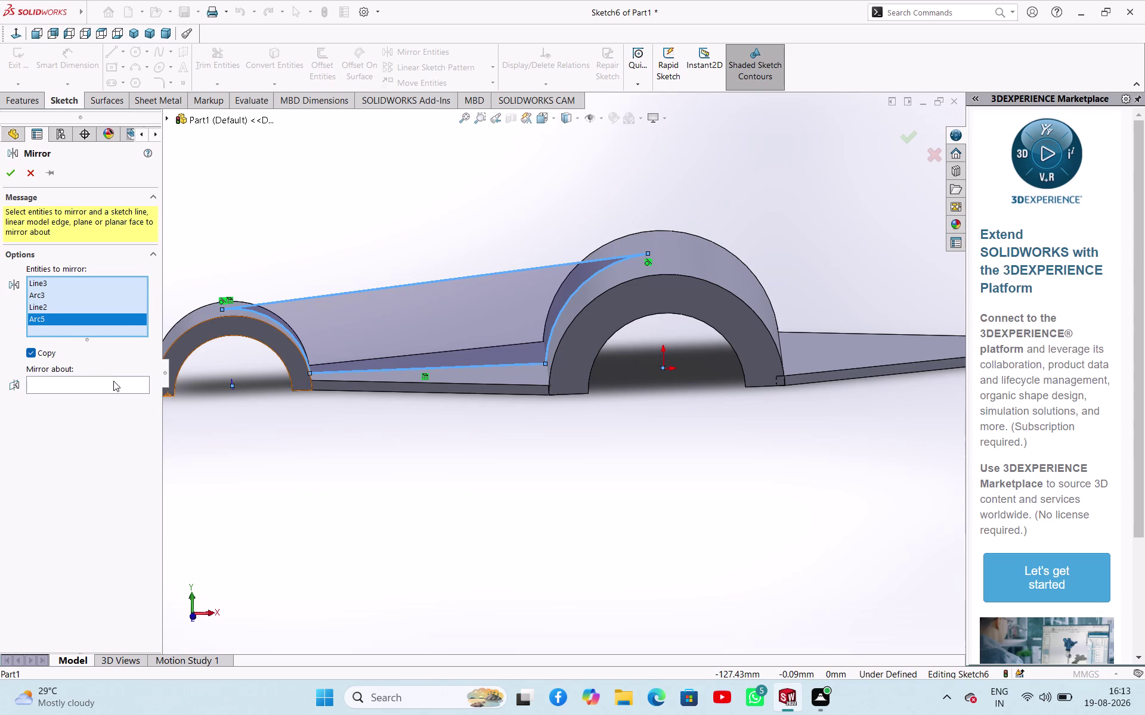
Mirror the selected entities about the Right Plane and exit the sketch.
click(113, 381)
click(167, 119)
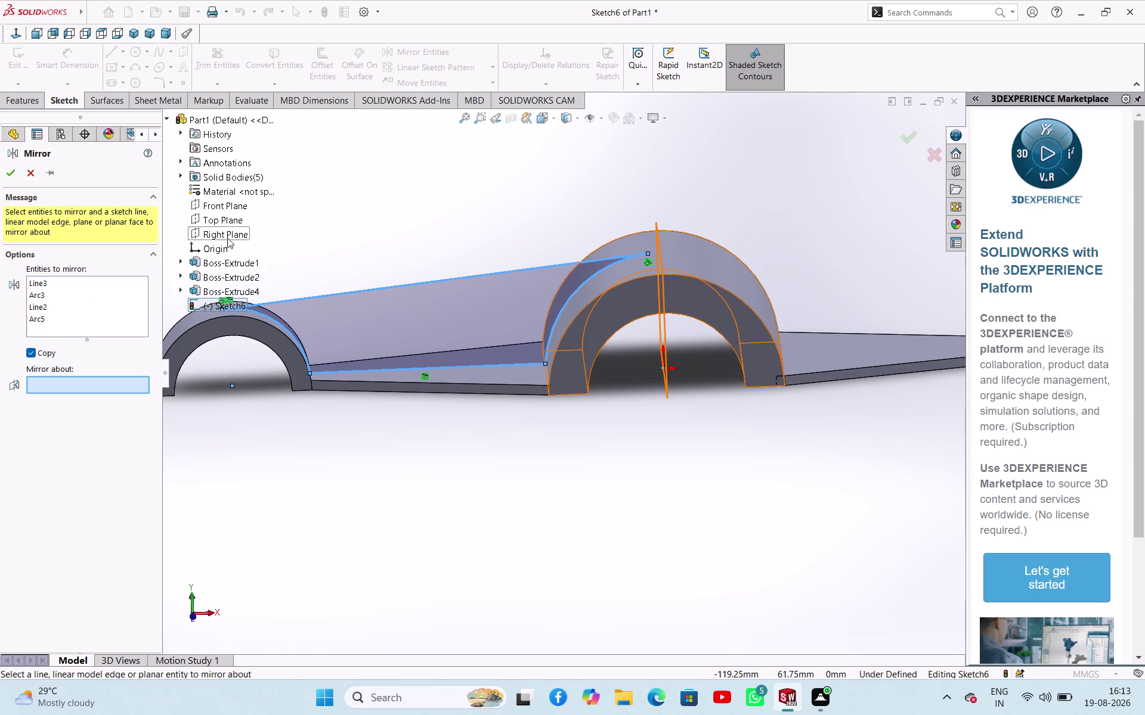
click(227, 236)
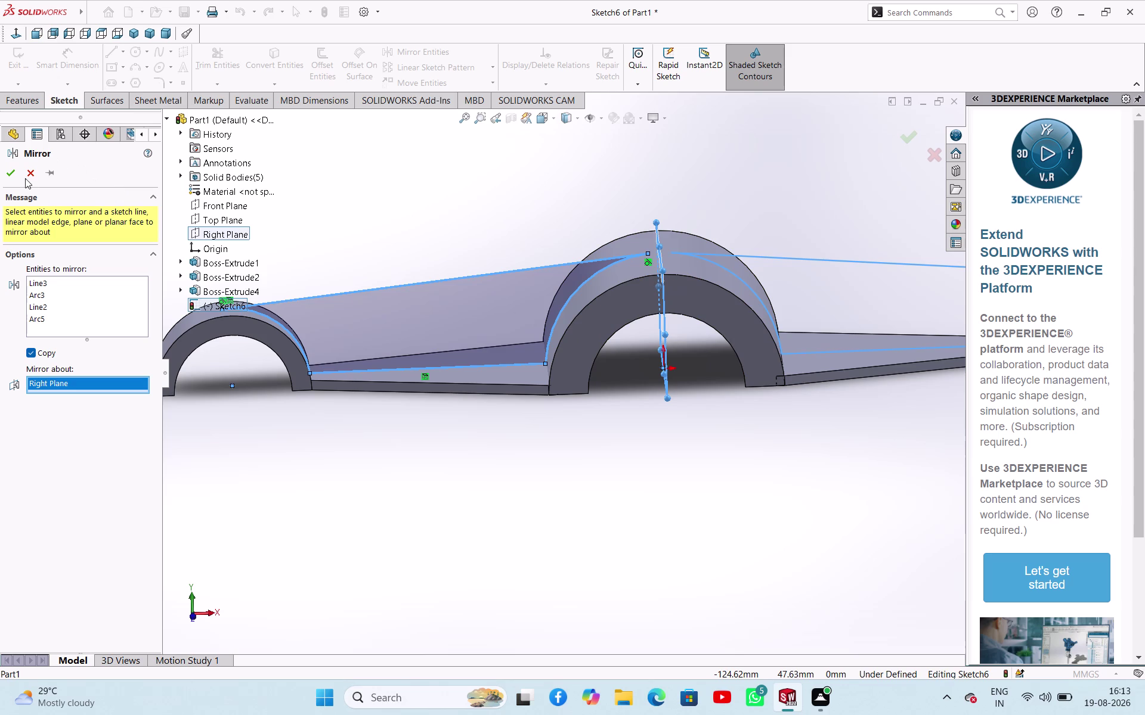
click(12, 171)
scroll(up, 3)
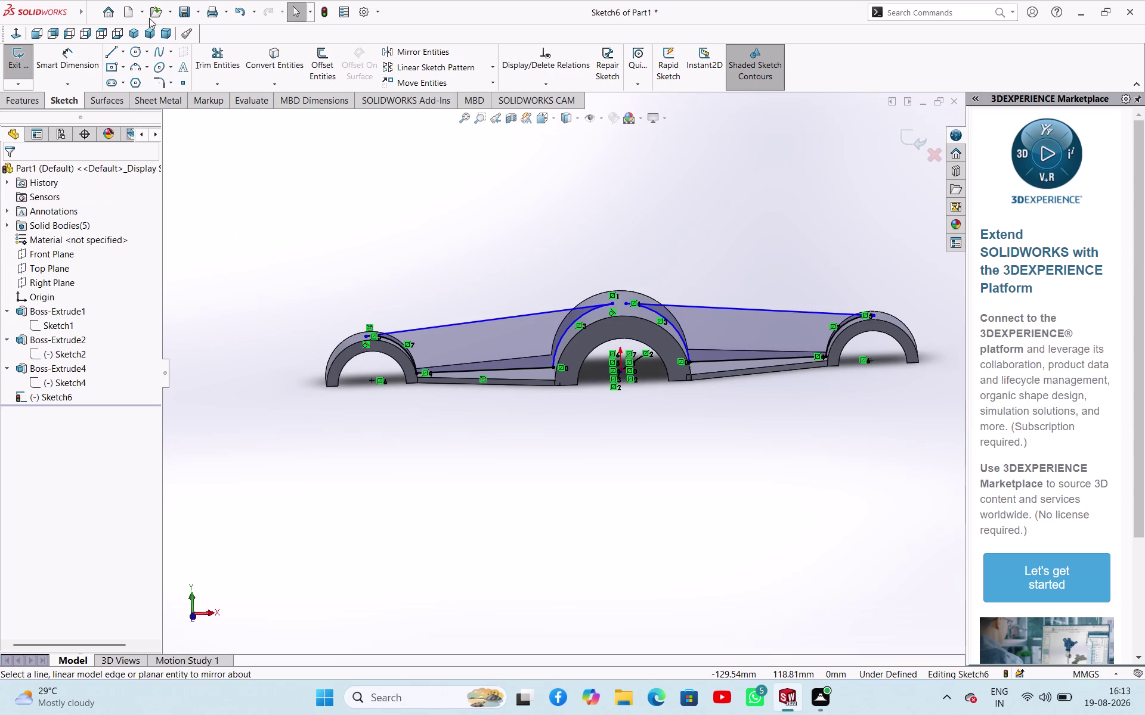
click(10, 65)
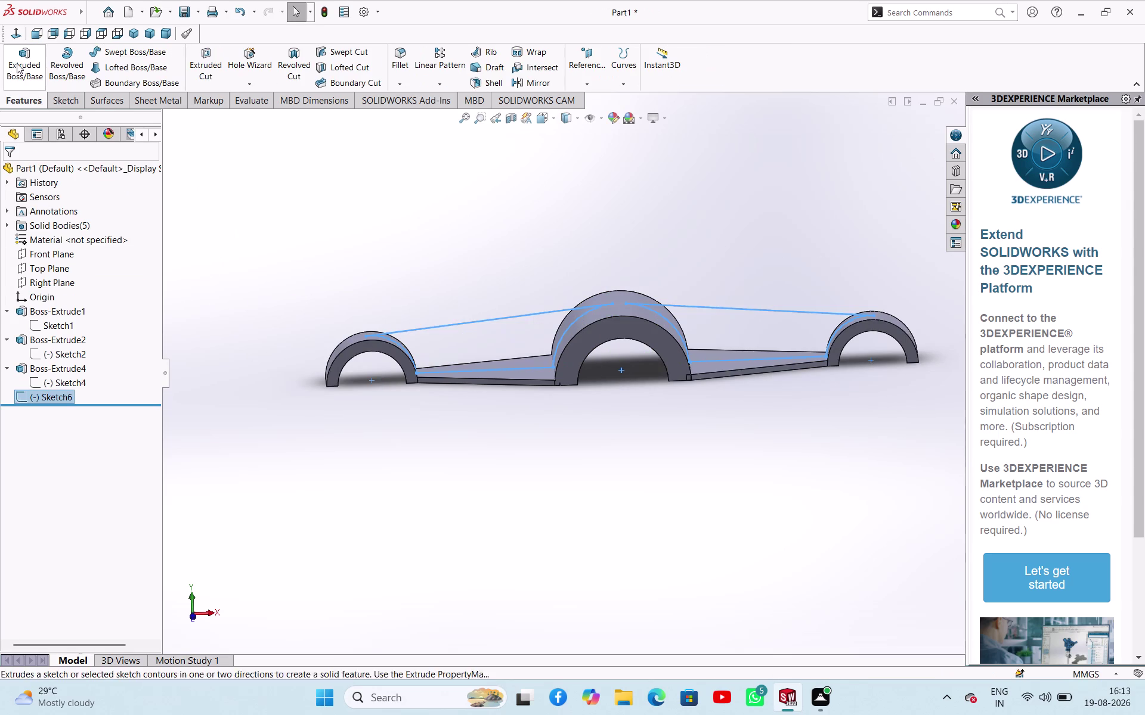
Pick Sketch6's right-hand rib outline for Extruded Boss/Base and preview it.
click(479, 322)
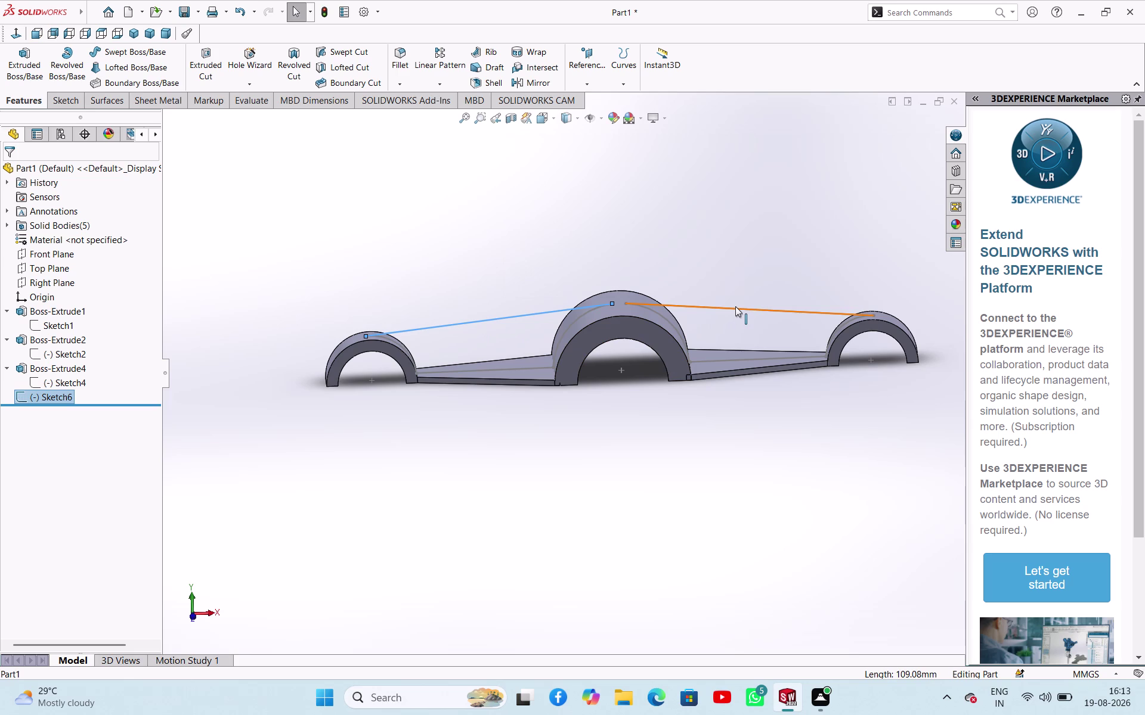
click(735, 306)
click(37, 60)
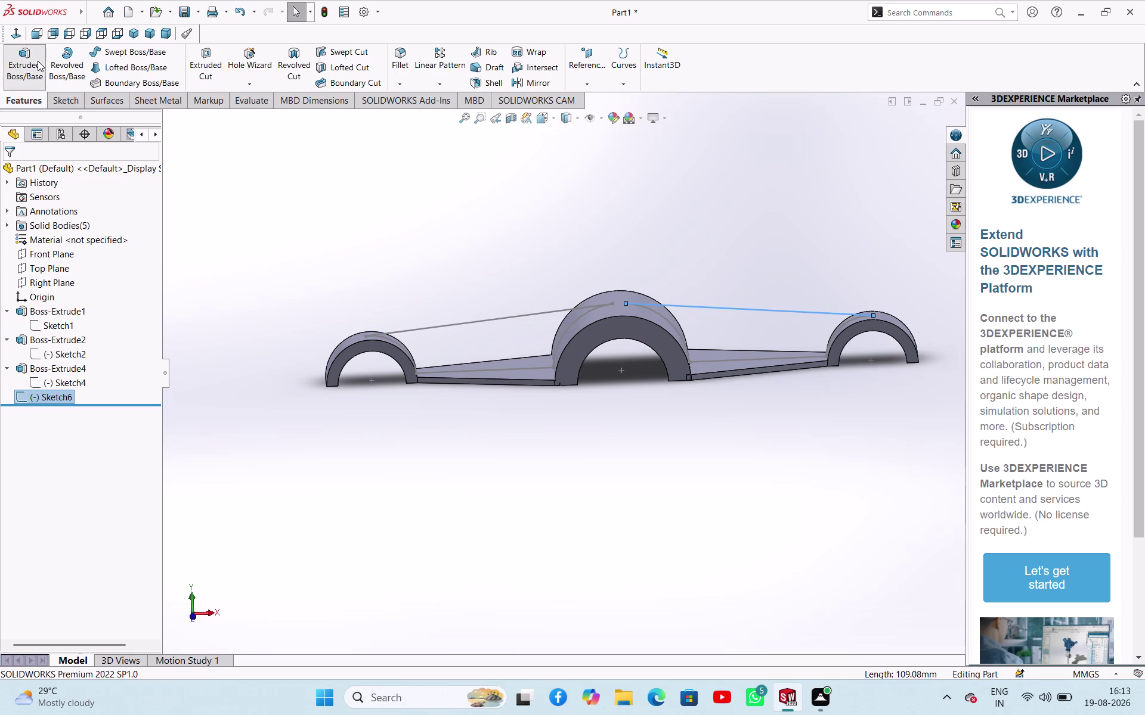
click(515, 316)
middle_drag(746, 248, 752, 332)
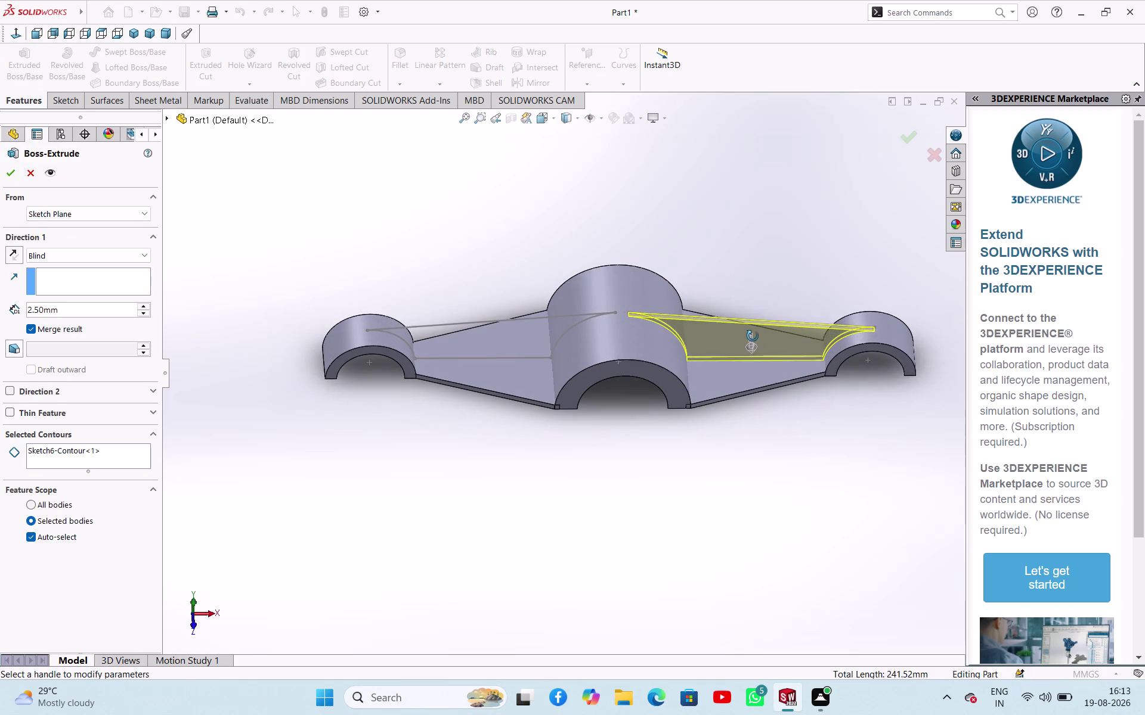
middle_drag(752, 332, 753, 337)
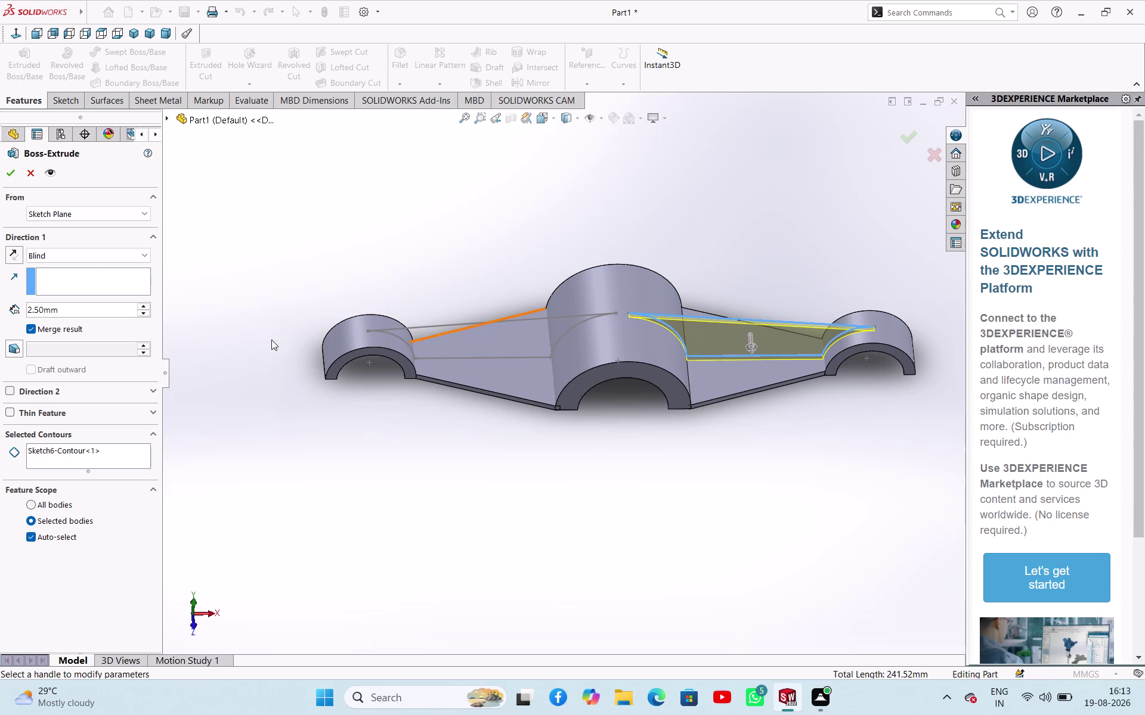
Extrude the right rib Mid Plane at 2.50 mm as Boss-Extrude5.
click(83, 258)
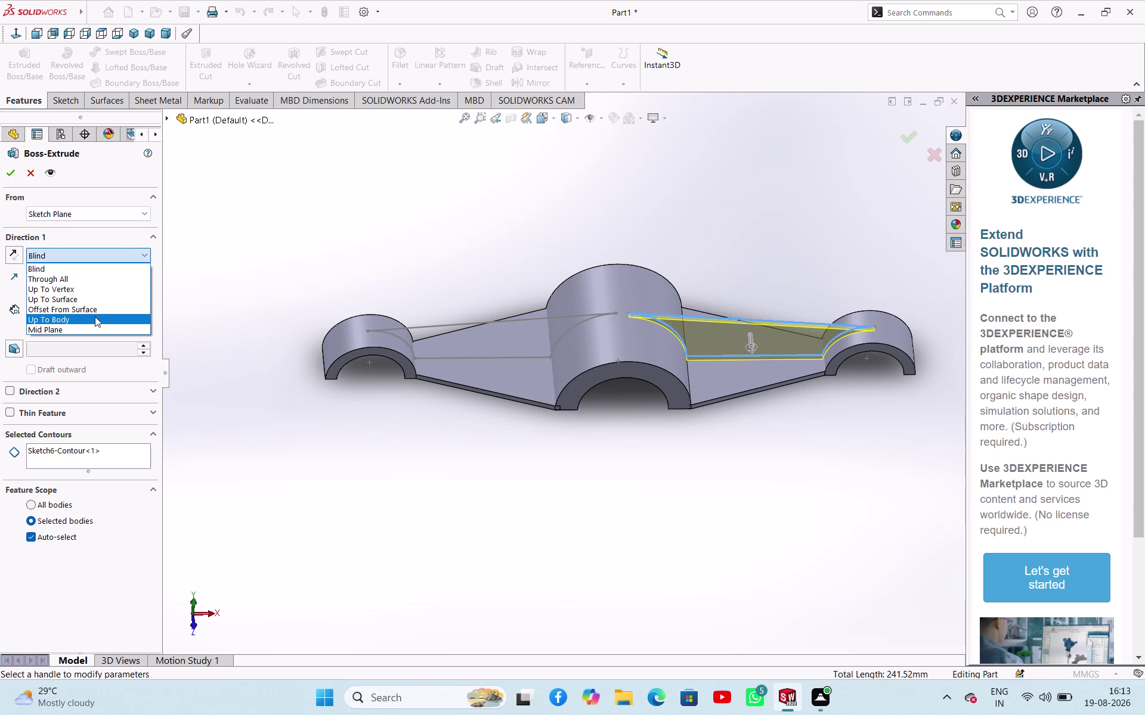
click(96, 325)
middle_drag(457, 255, 450, 272)
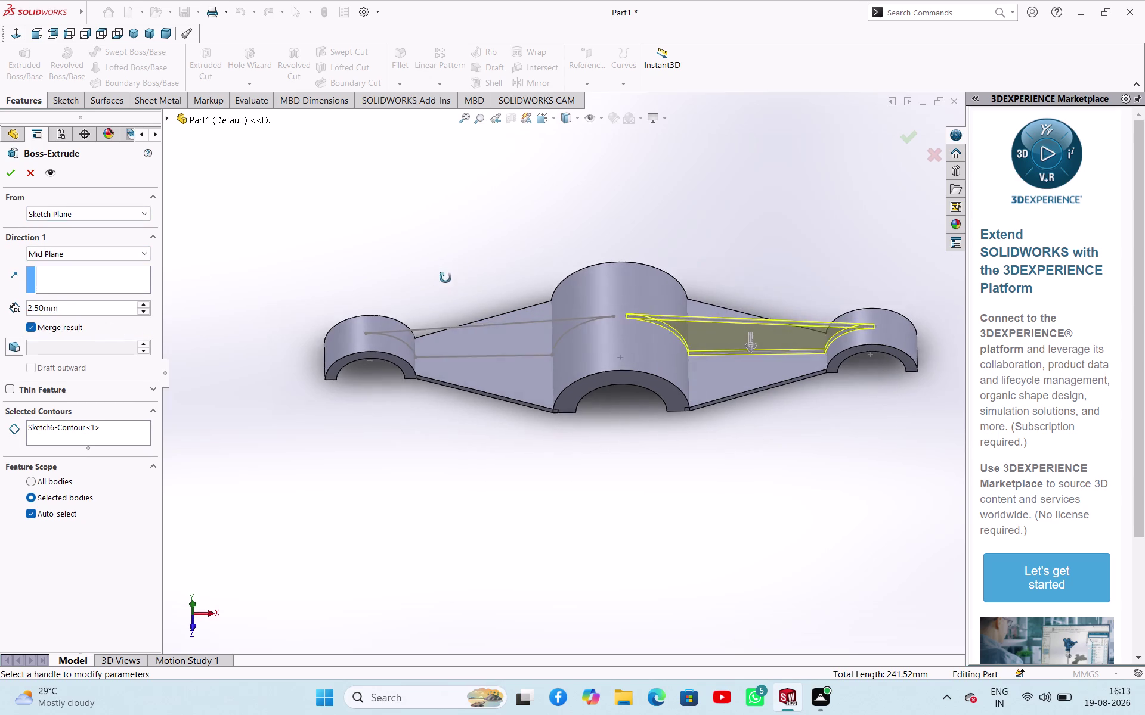
middle_drag(450, 273, 464, 305)
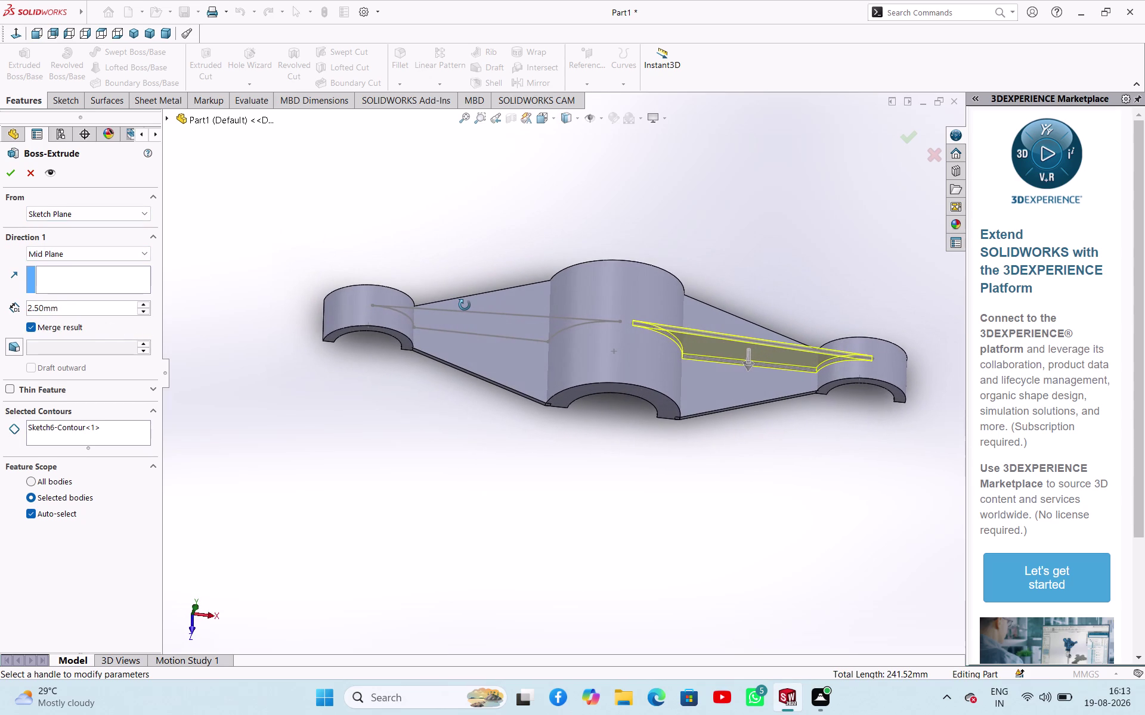
middle_drag(465, 305, 465, 306)
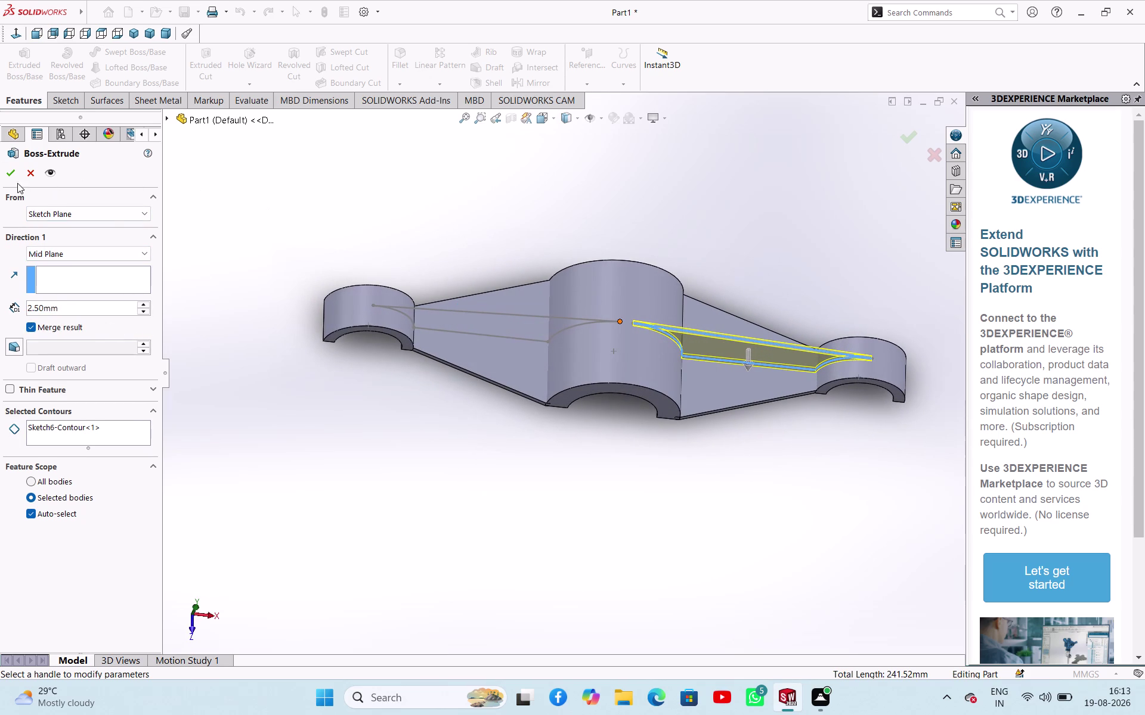
click(4, 174)
click(308, 256)
middle_drag(327, 250, 333, 248)
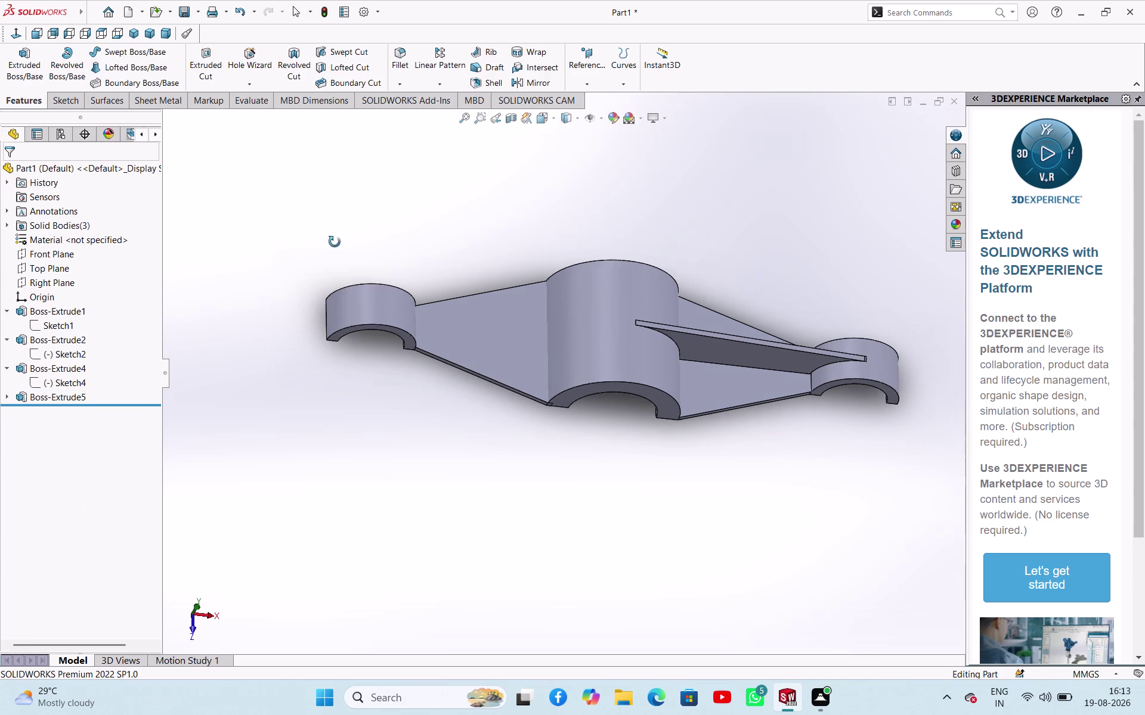
middle_drag(334, 248, 310, 199)
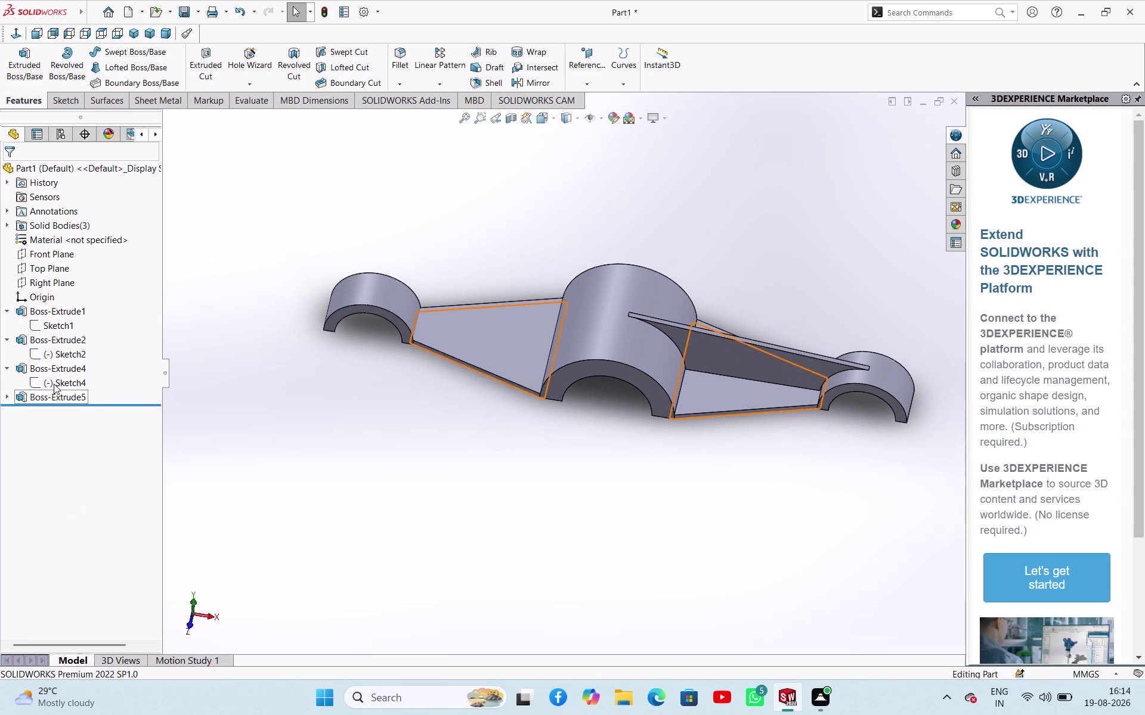
click(48, 394)
click(526, 79)
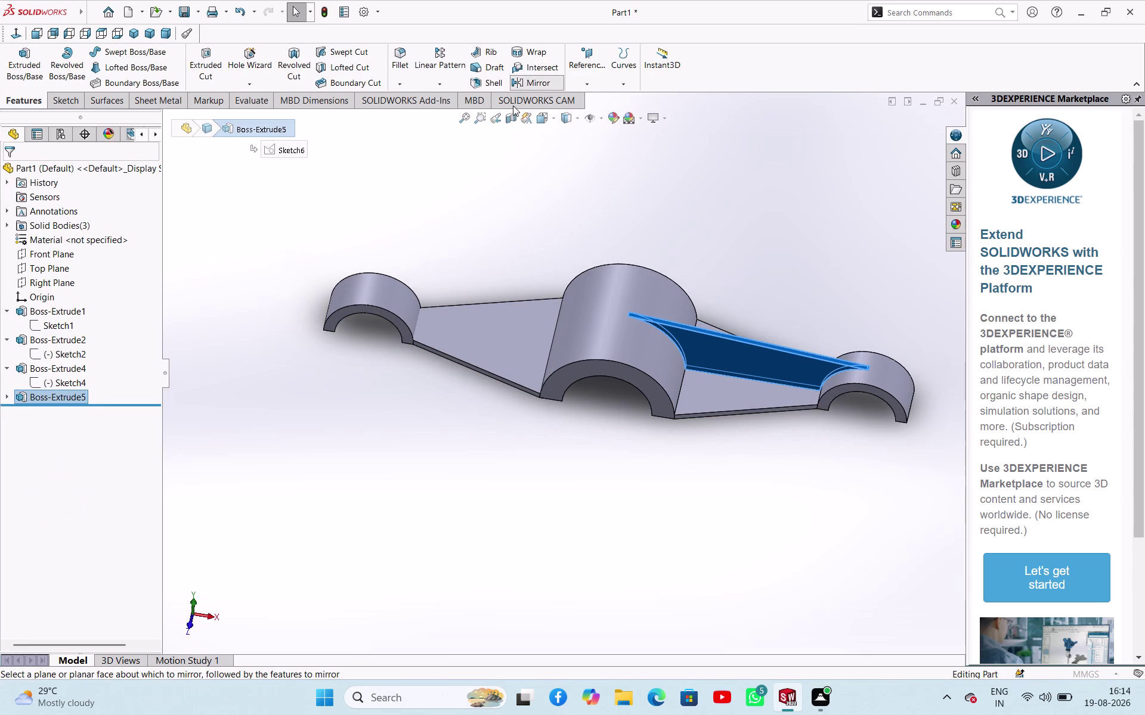
click(169, 116)
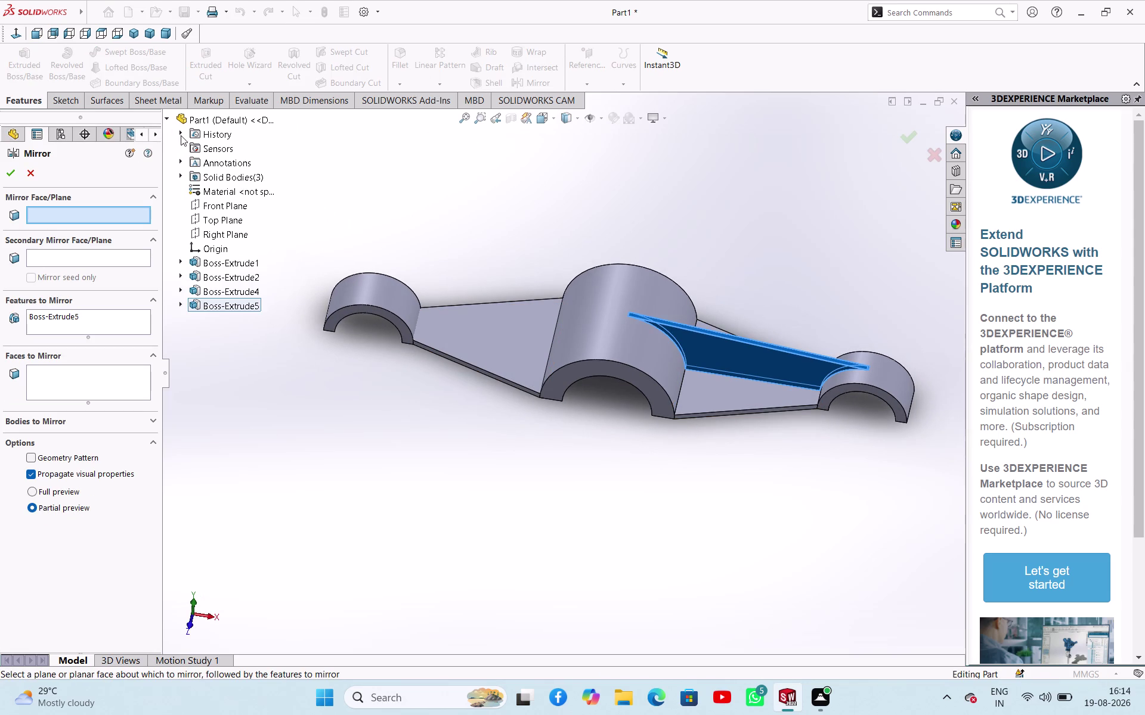
click(234, 230)
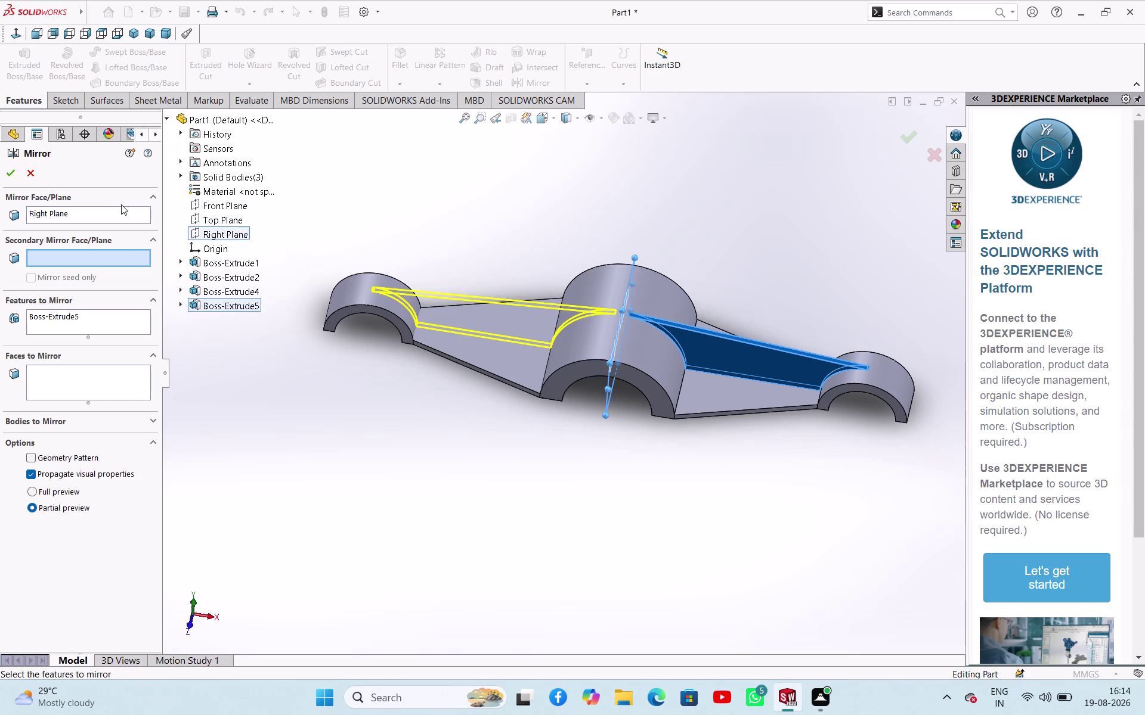
click(8, 174)
click(305, 390)
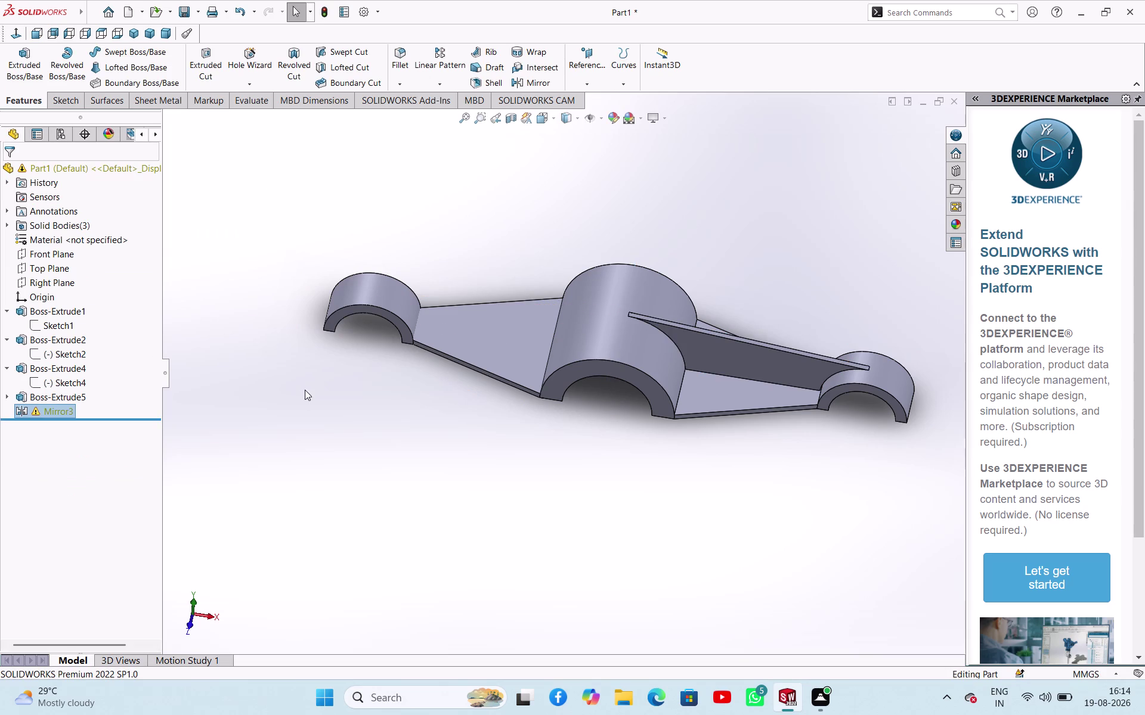
middle_drag(320, 381, 326, 342)
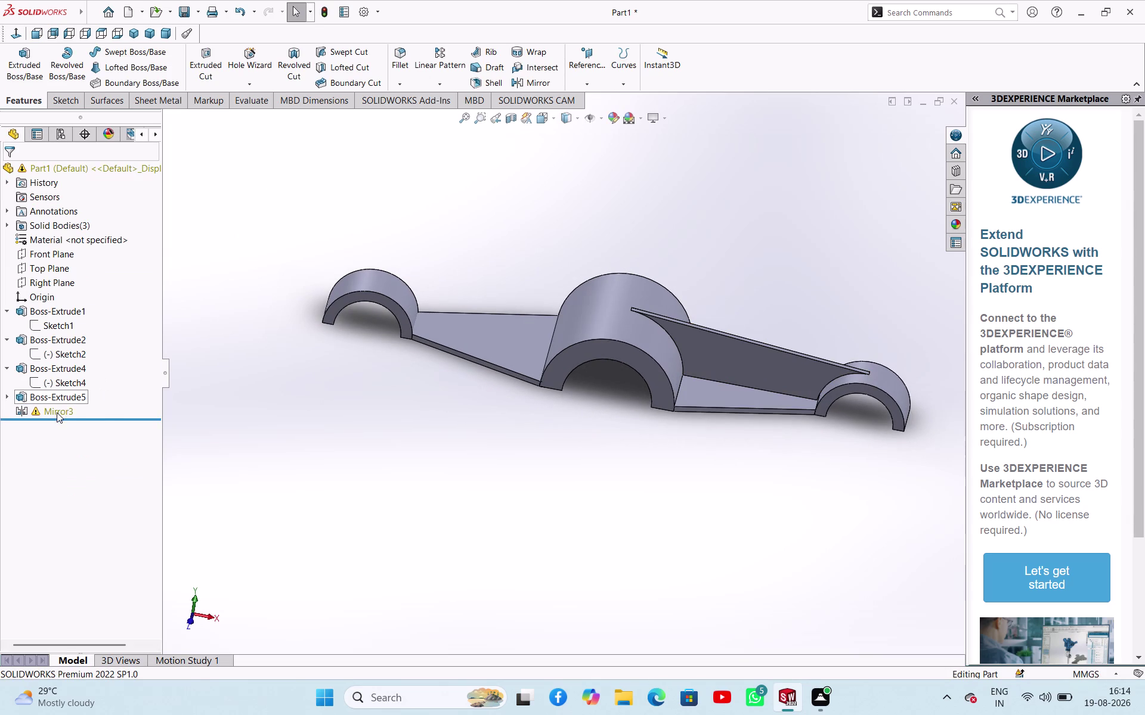
right_click(56, 412)
click(113, 495)
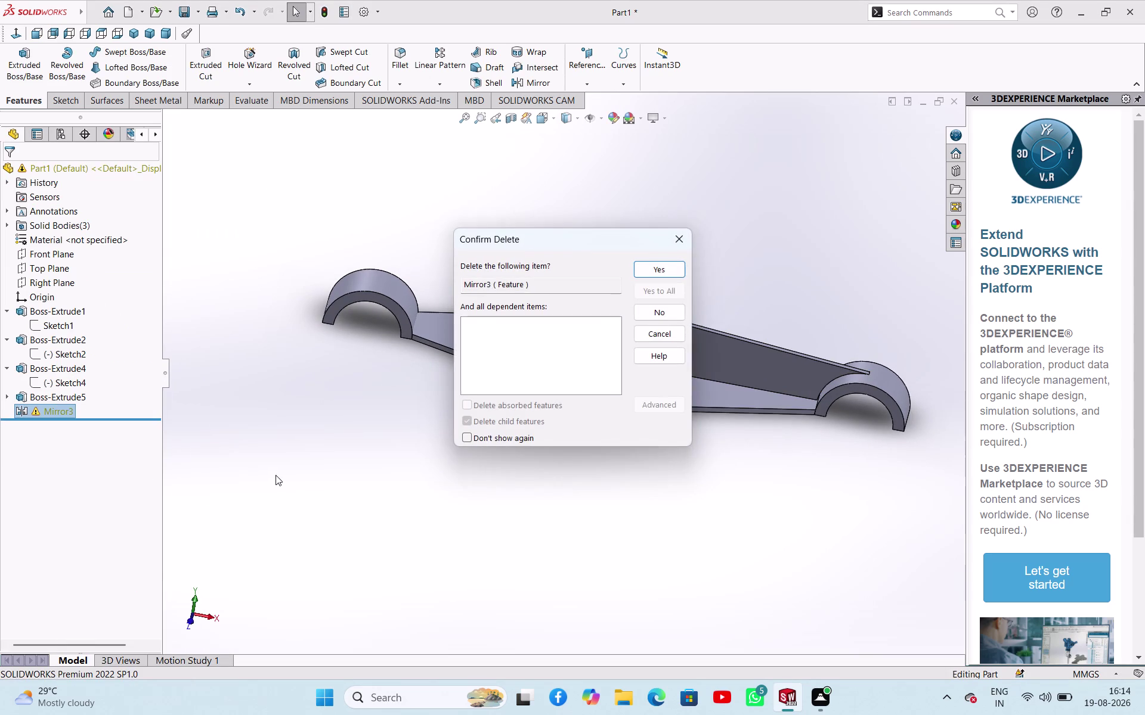
click(662, 272)
click(399, 420)
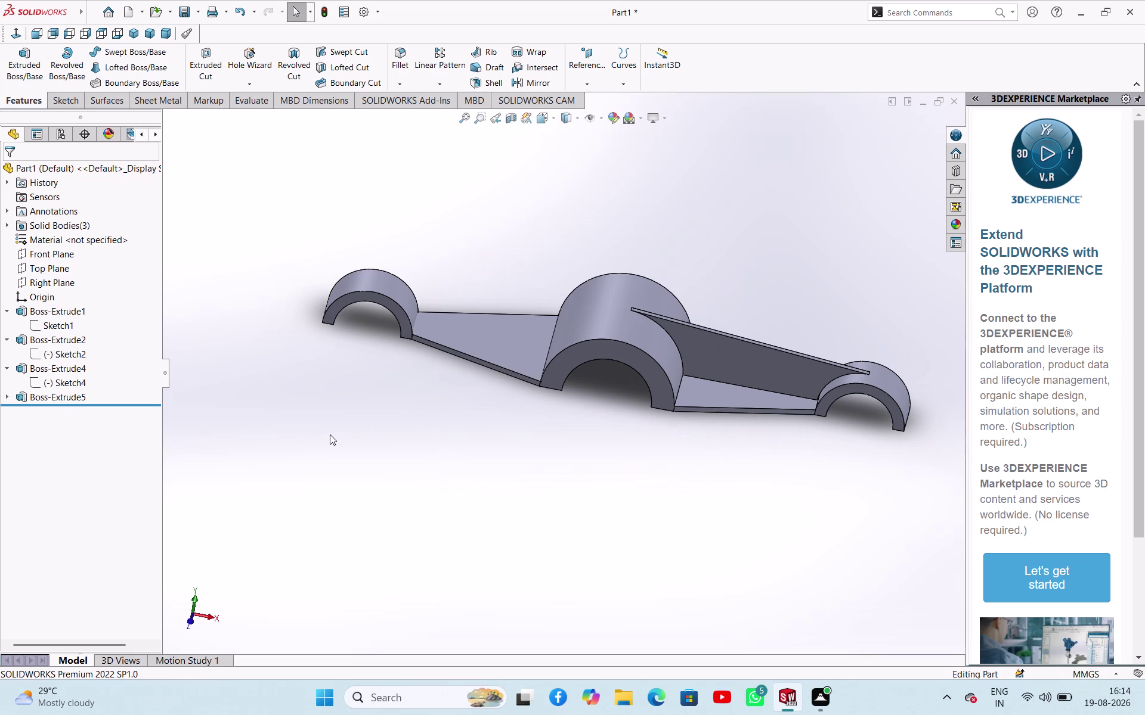
Show Sketch6 under Boss-Extrude5 and extrude the left rib Mid Plane 2.50 mm as Boss-Extrude6.
click(66, 382)
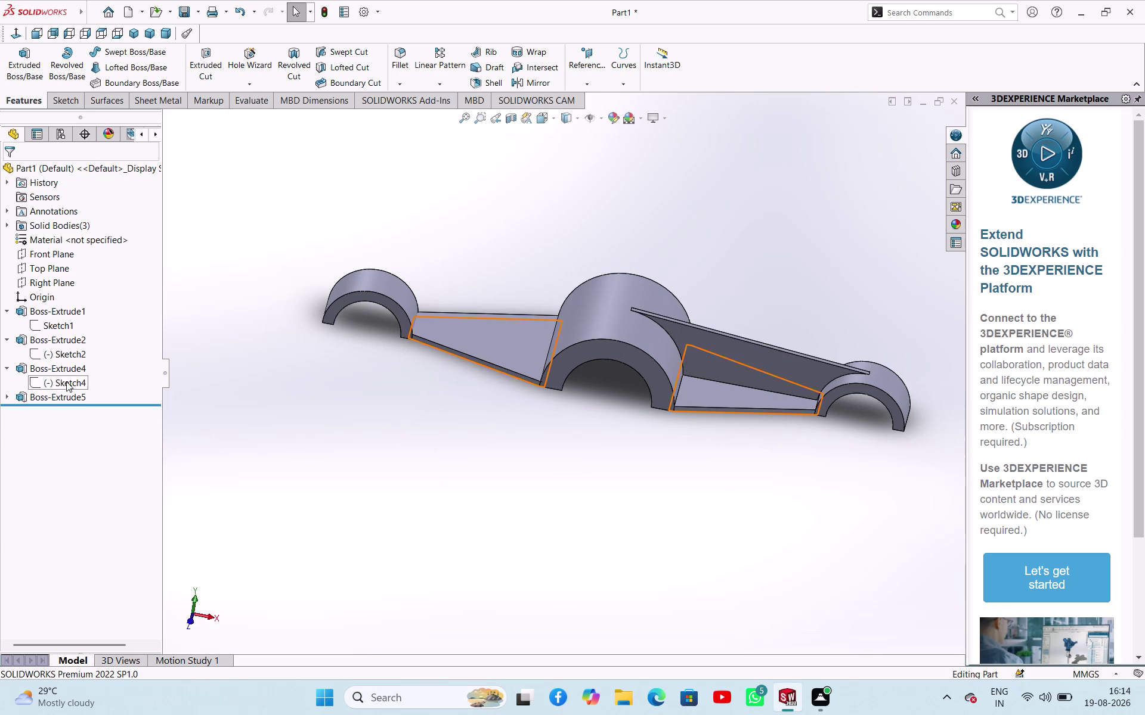
click(219, 406)
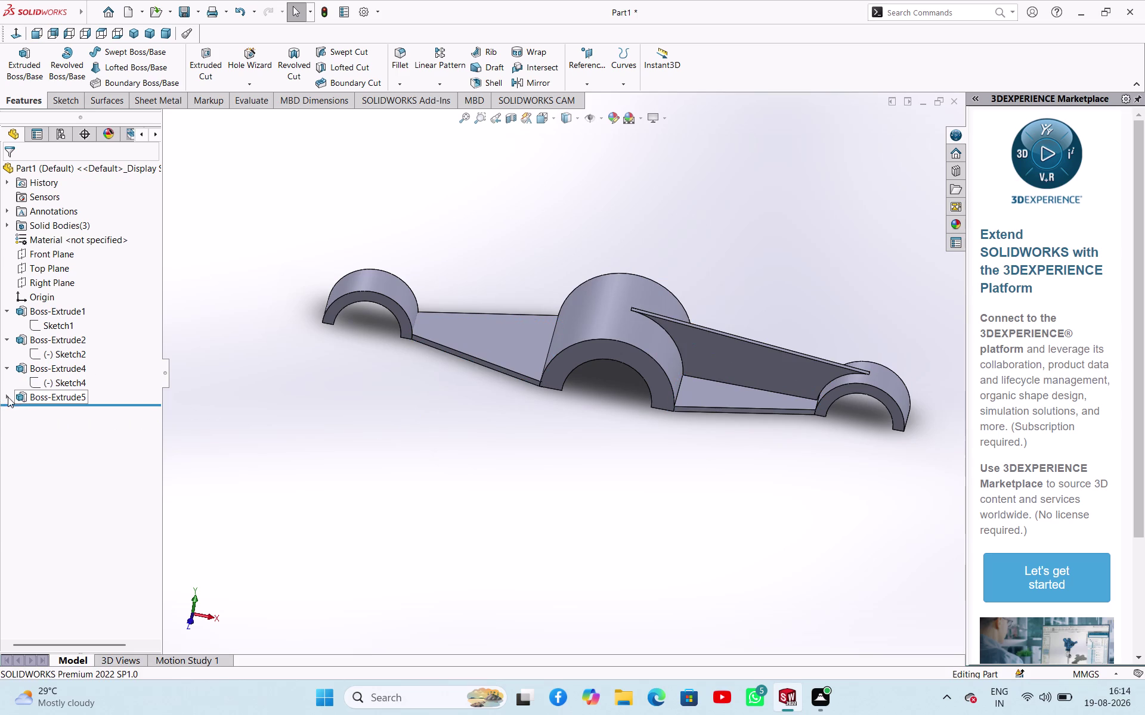
click(6, 396)
click(47, 411)
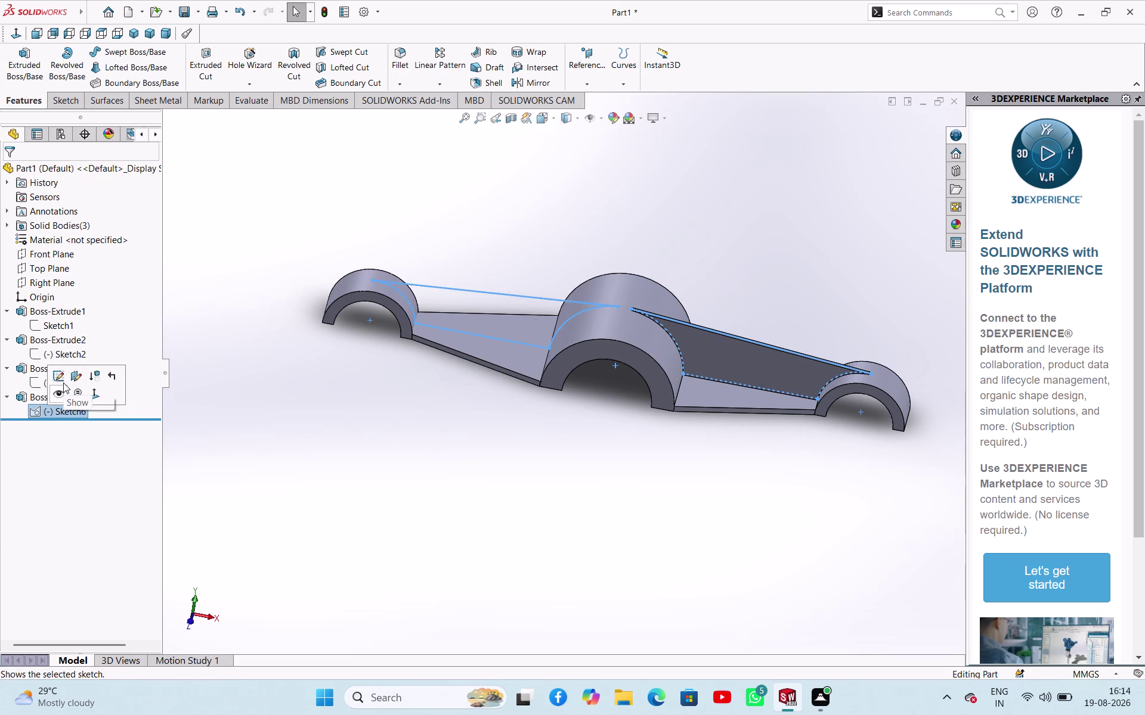
click(24, 52)
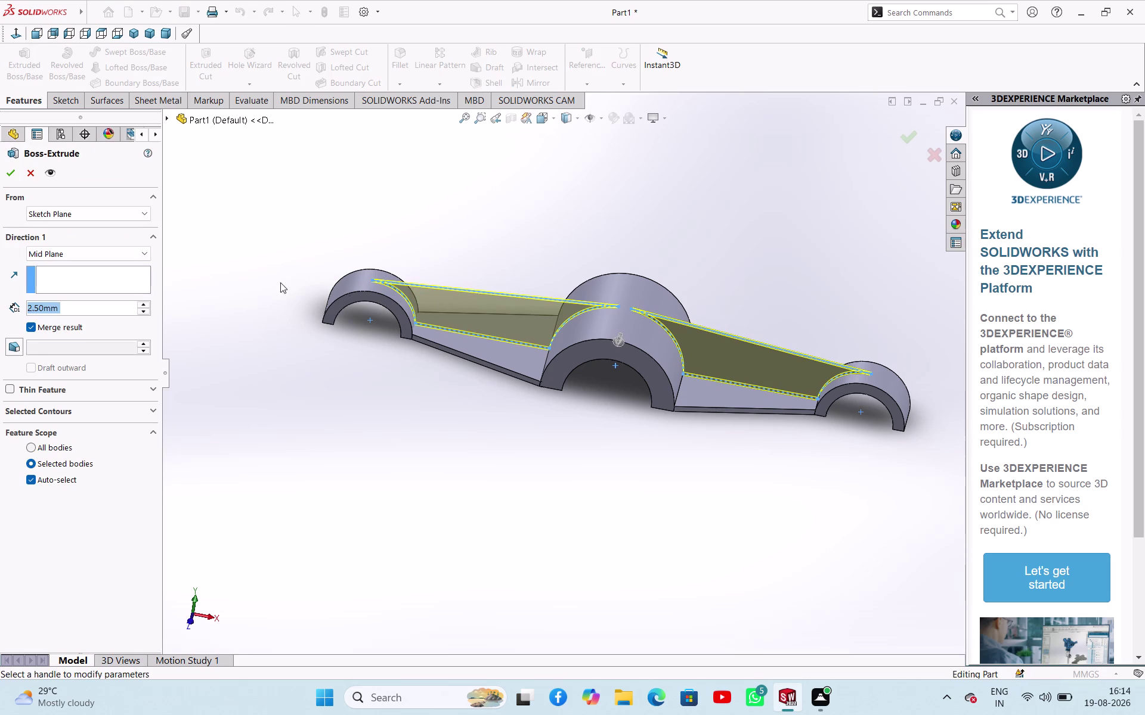
click(12, 172)
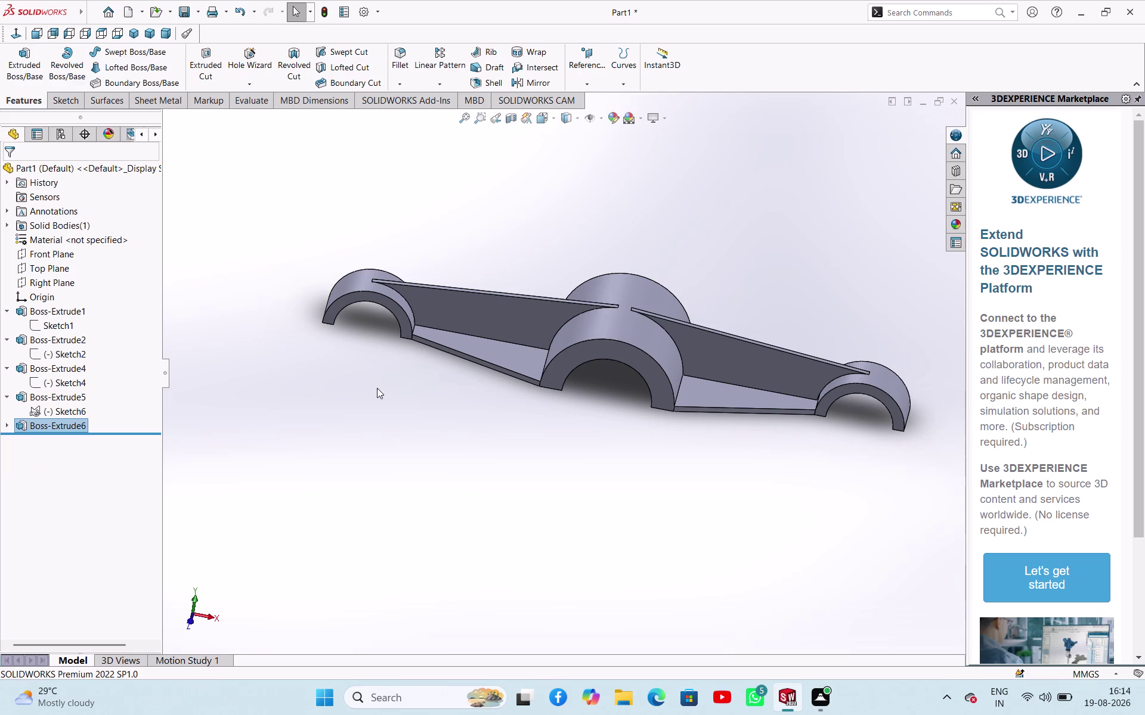
click(377, 388)
middle_drag(429, 384, 406, 413)
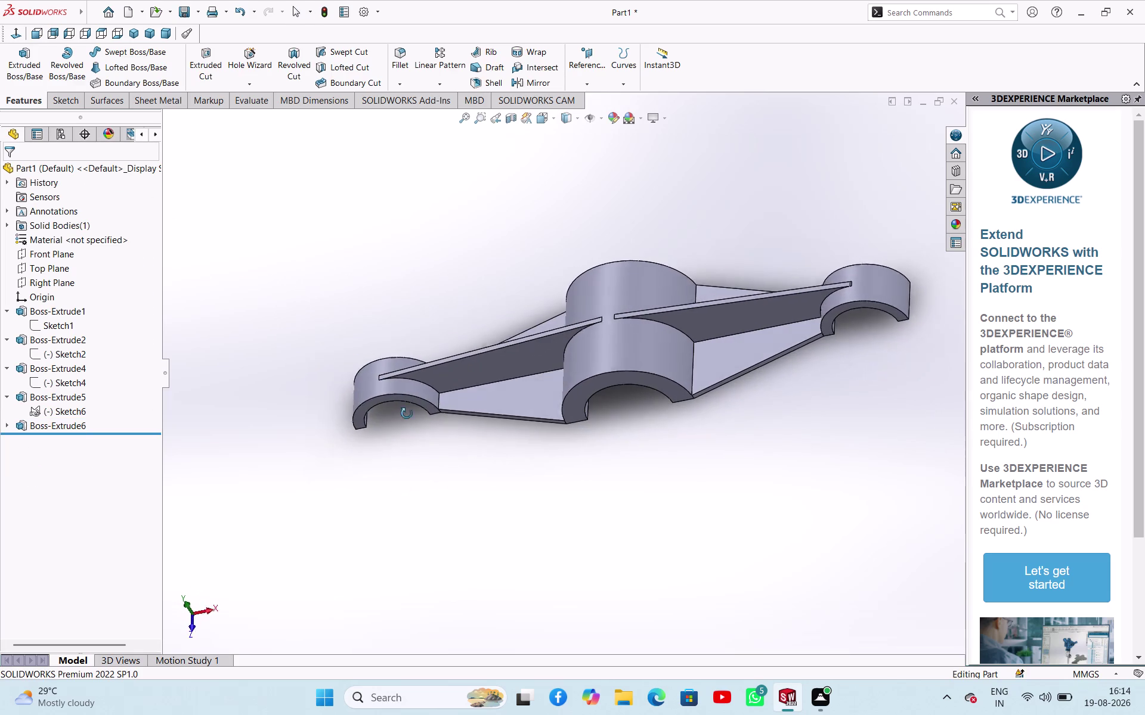